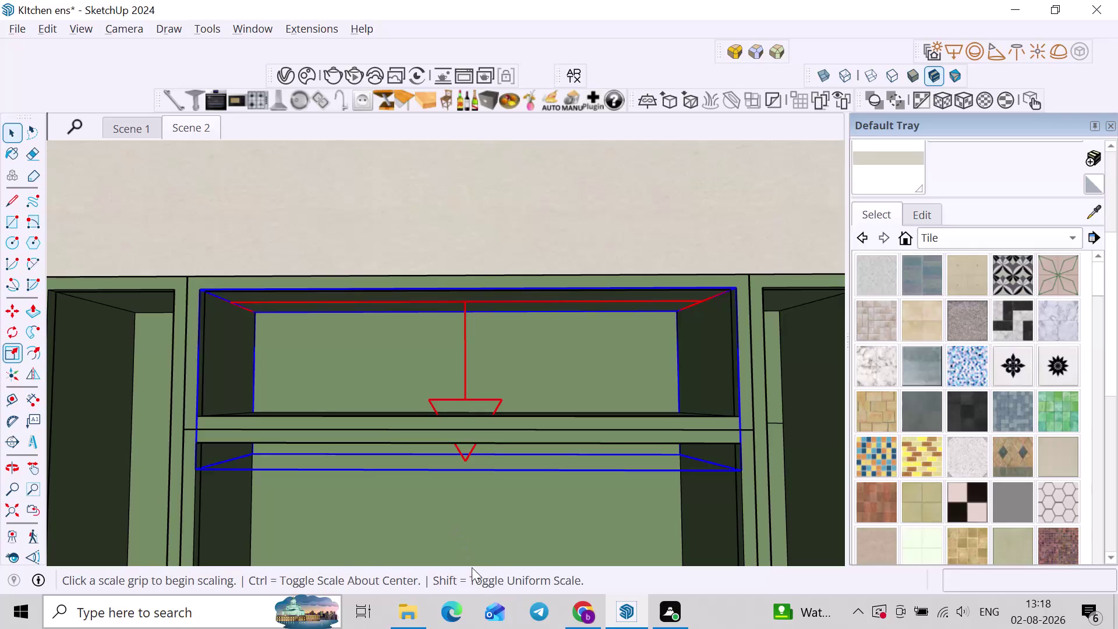
Try a first resize of the shelf light, then select the rectangle light in the shelf.
scroll(up, 3)
middle_drag(435, 475, 387, 490)
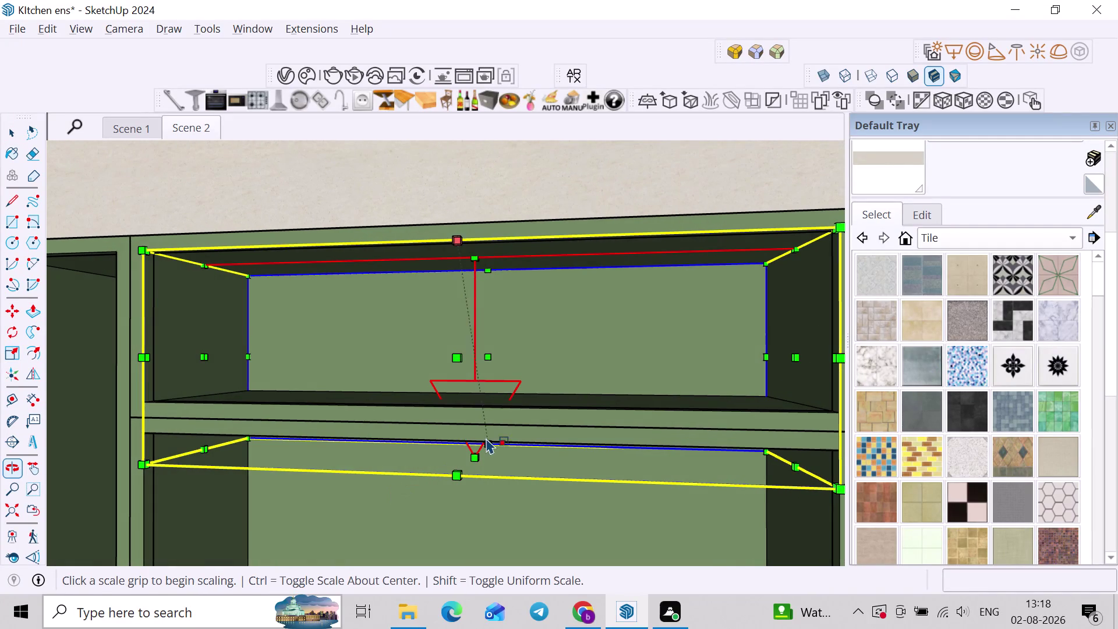
click(474, 455)
click(478, 400)
scroll(down, 3)
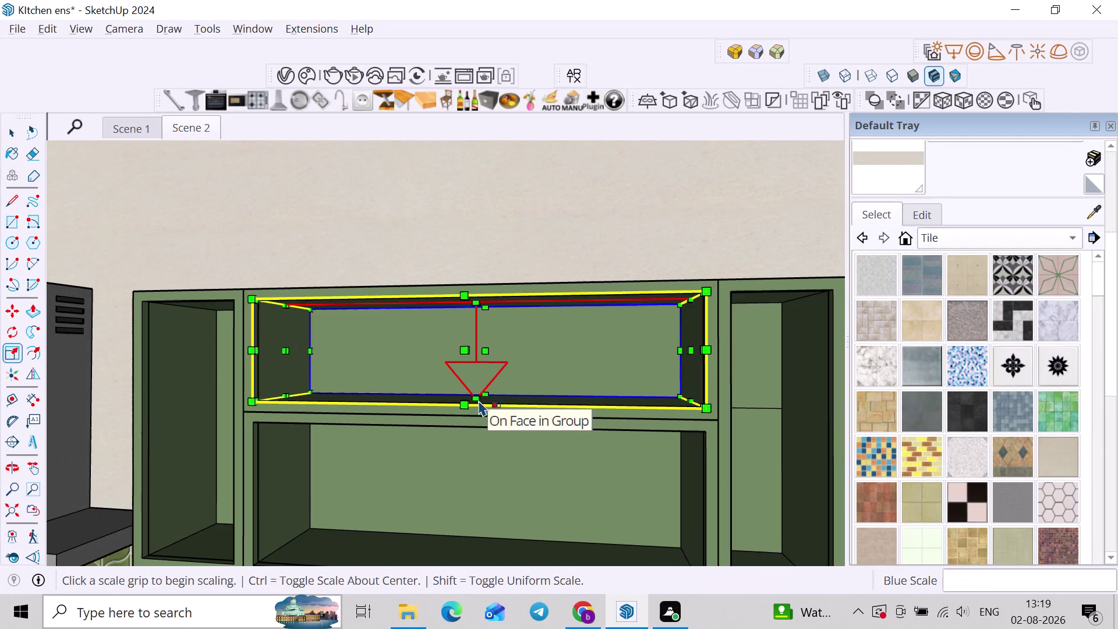
key(space)
click(491, 426)
scroll(up, 3)
click(329, 312)
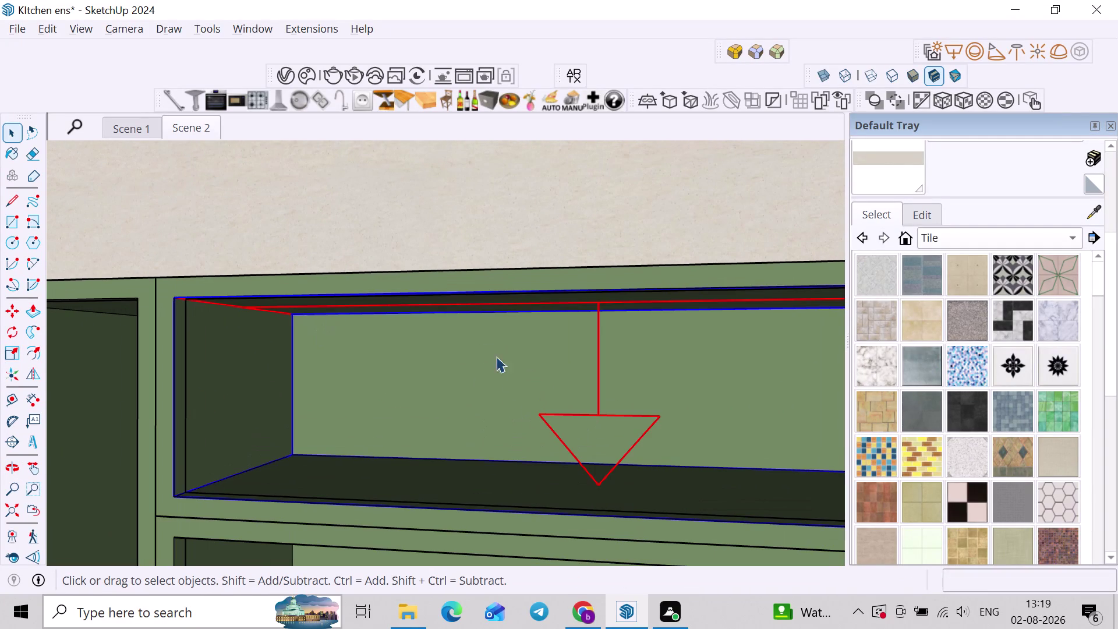
Start scaling the shelf light sideways from its side grip.
key(s)
middle_drag(504, 455, 477, 460)
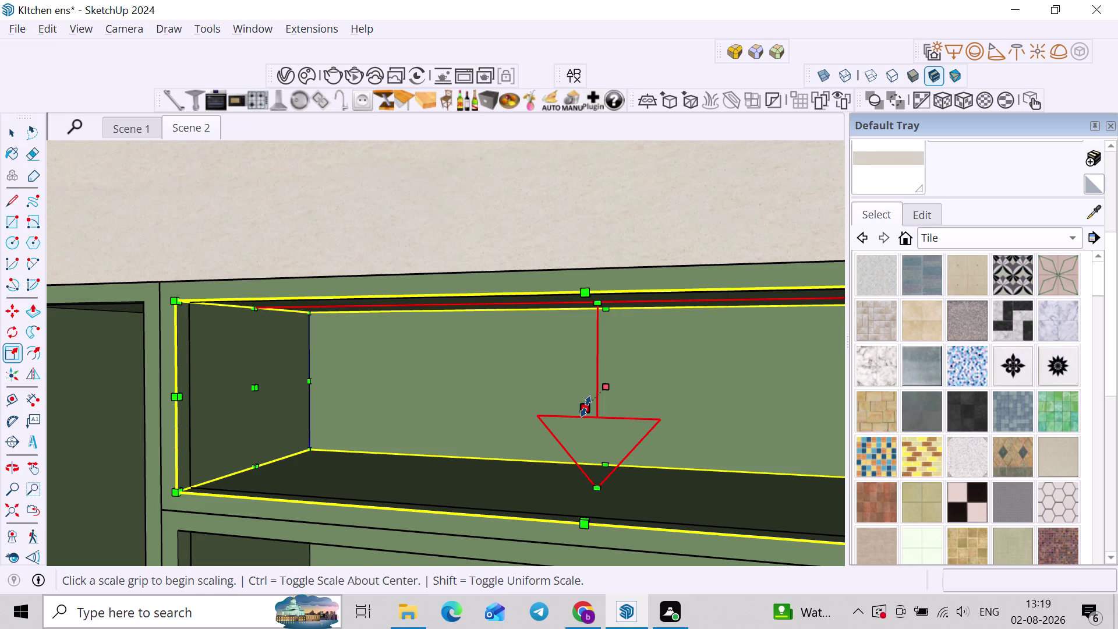
click(586, 408)
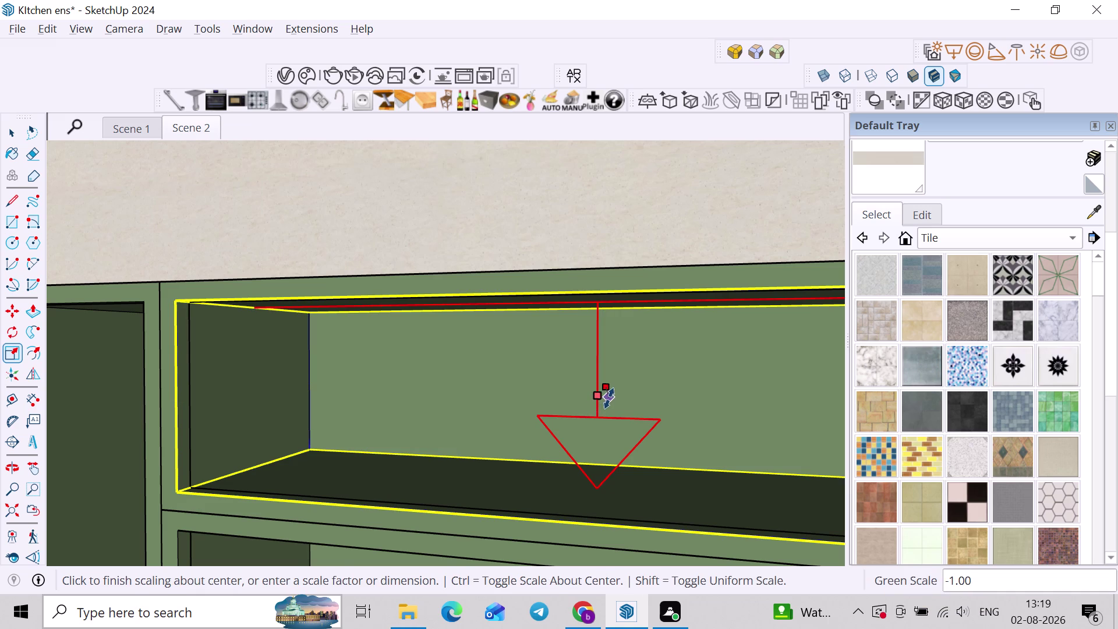
scroll(down, 3)
middle_drag(645, 392, 508, 419)
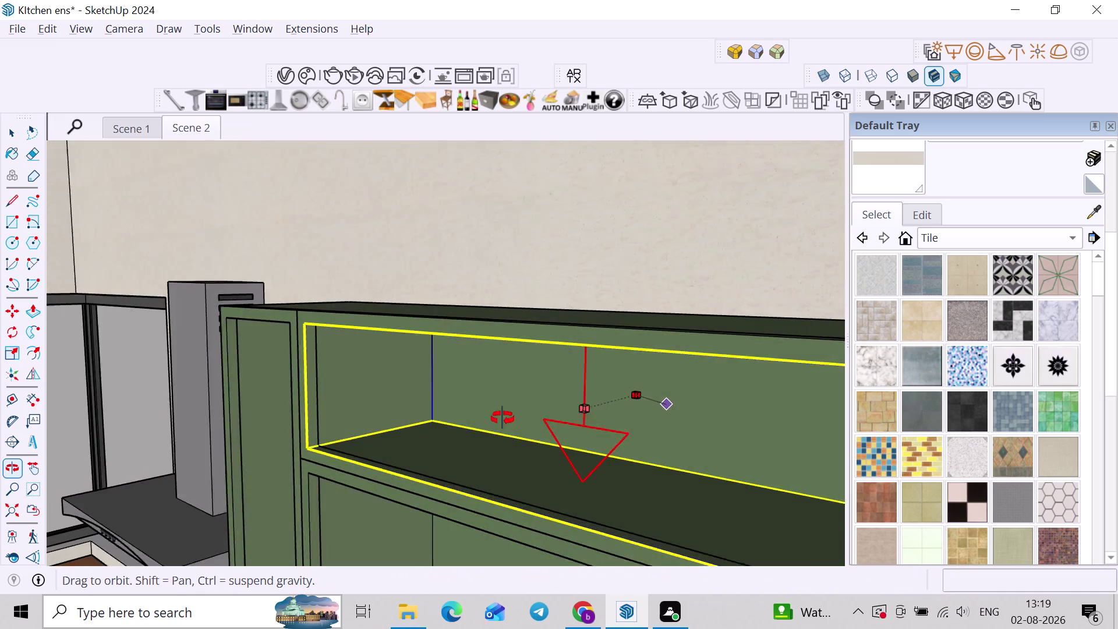
middle_drag(508, 418, 480, 420)
key(Escape)
scroll(up, 3)
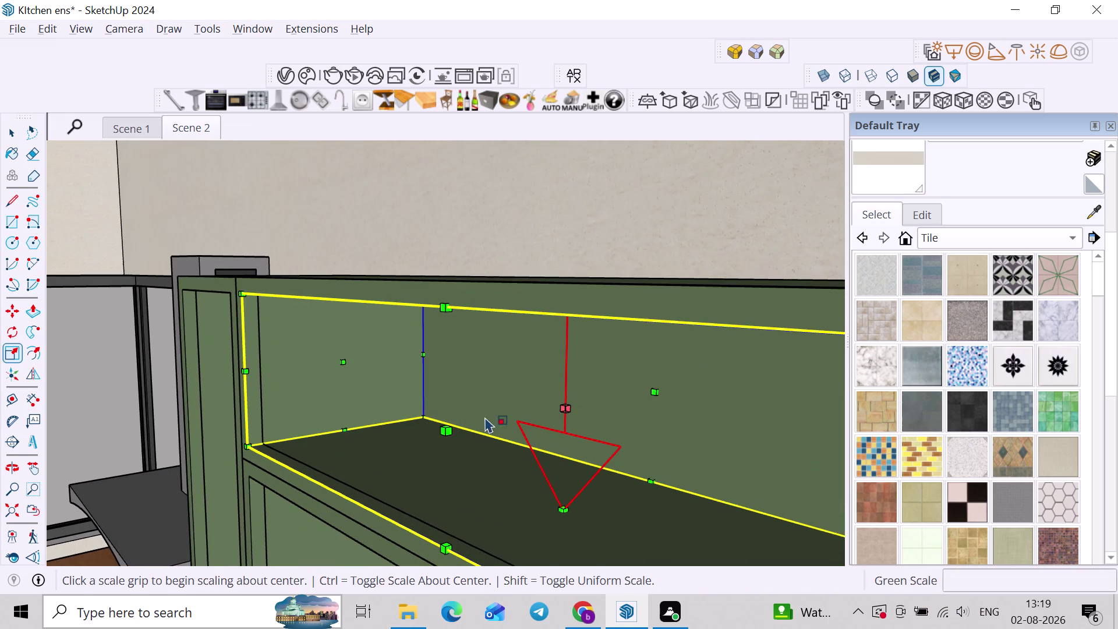
scroll(down, 3)
middle_drag(529, 435, 516, 441)
Turn on X-ray and stretch the light across the full shelf opening.
key(k)
scroll(up, 3)
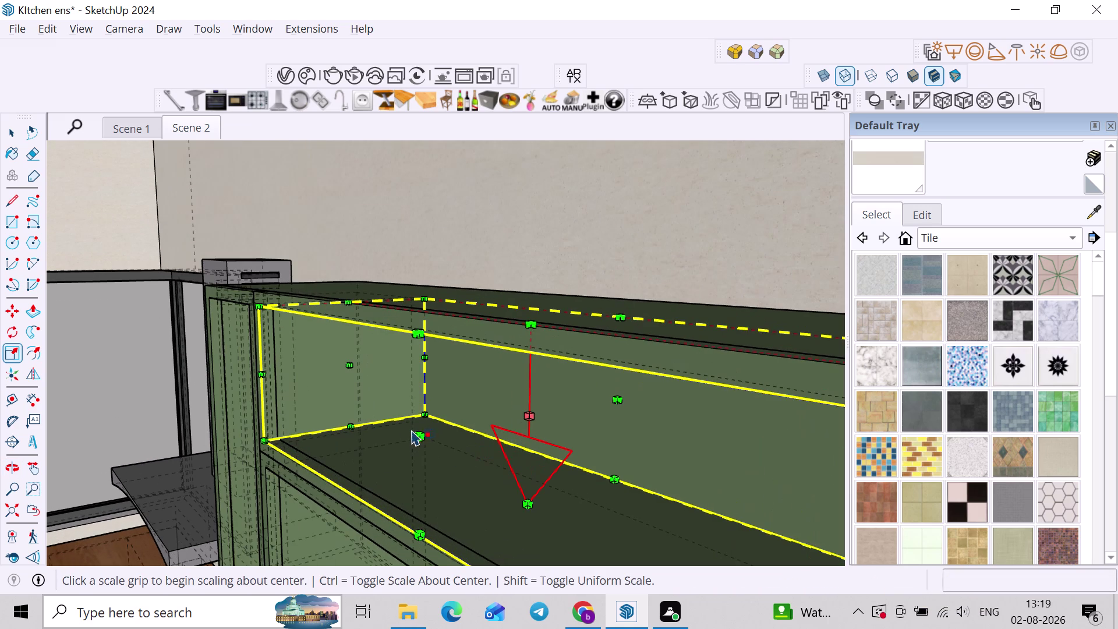
click(423, 433)
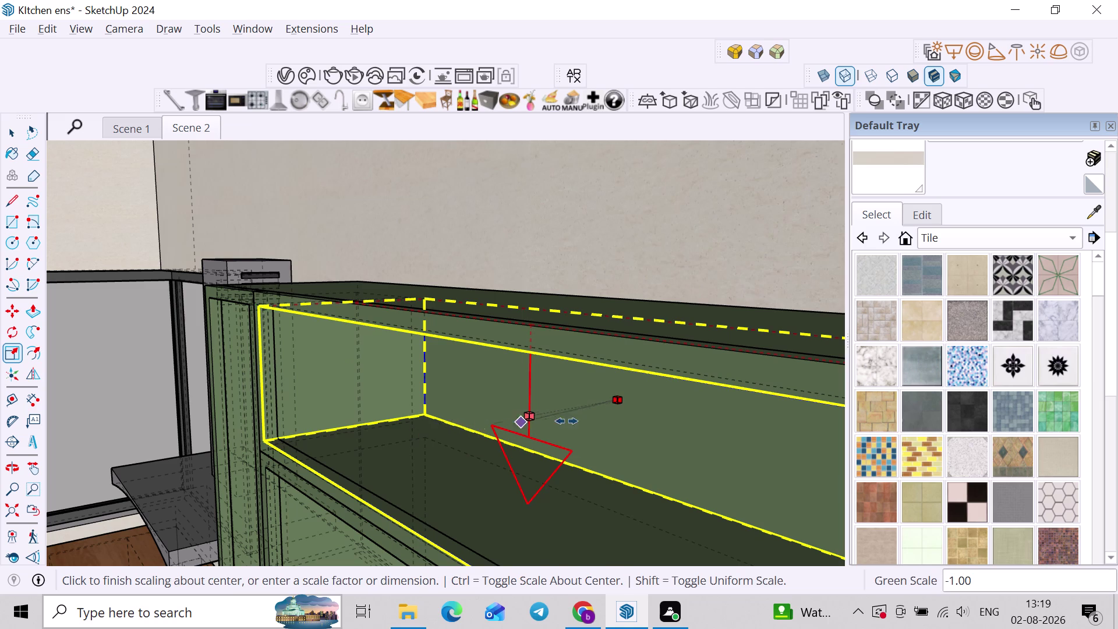
scroll(down, 3)
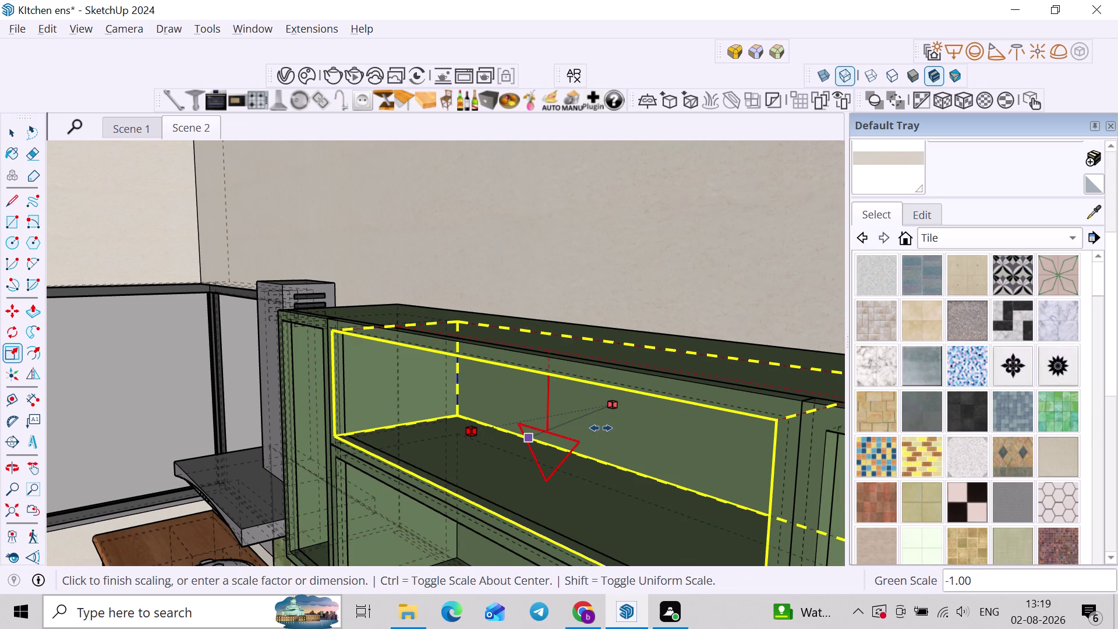
middle_drag(592, 432, 519, 443)
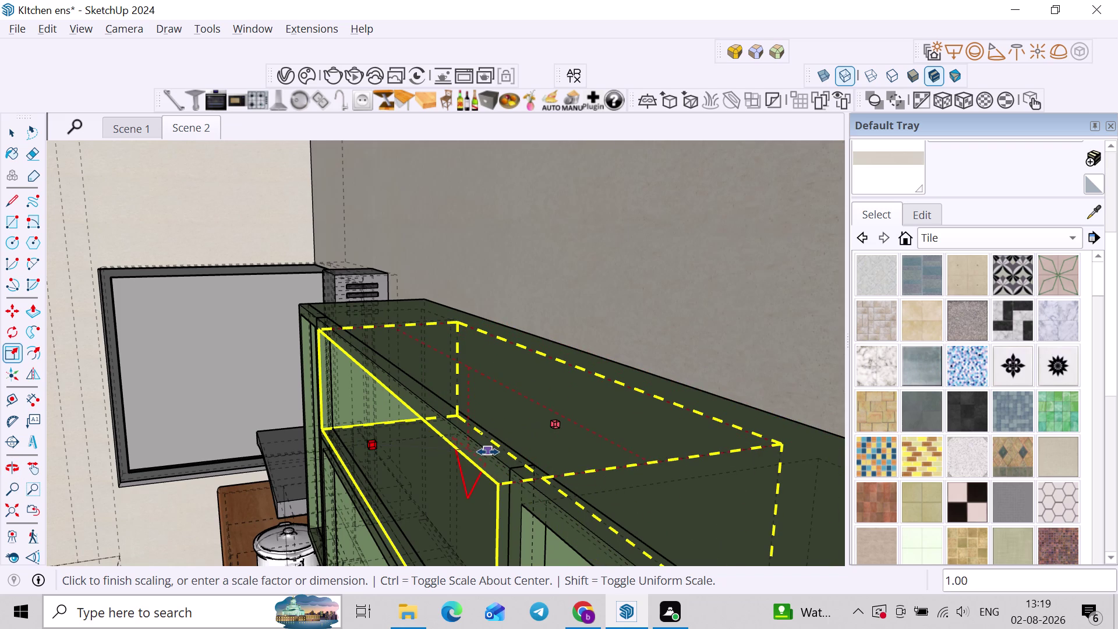
middle_drag(477, 452, 483, 460)
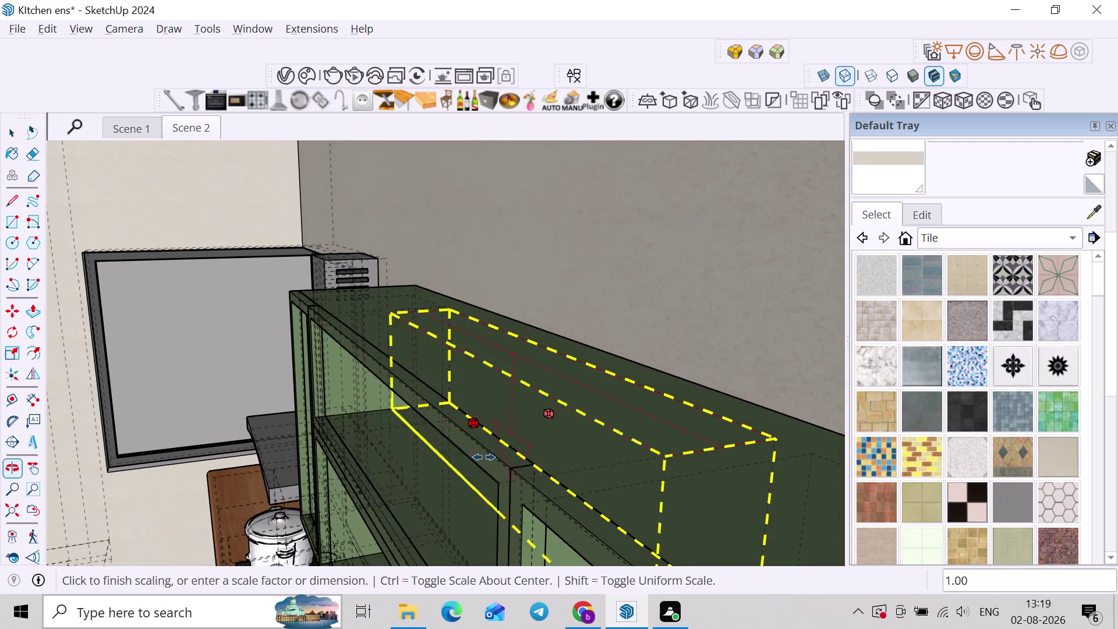
middle_drag(418, 371, 410, 397)
scroll(up, 3)
click(396, 393)
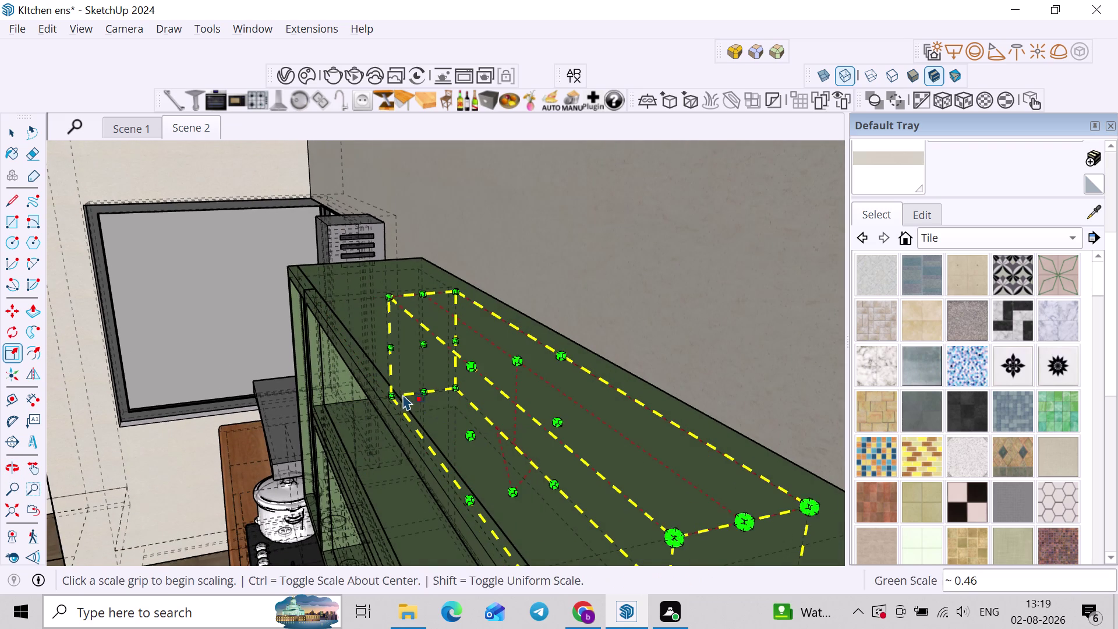
middle_drag(427, 400, 444, 403)
key(space)
middle_drag(508, 351, 556, 378)
scroll(down, 3)
middle_drag(525, 397, 625, 269)
scroll(up, 3)
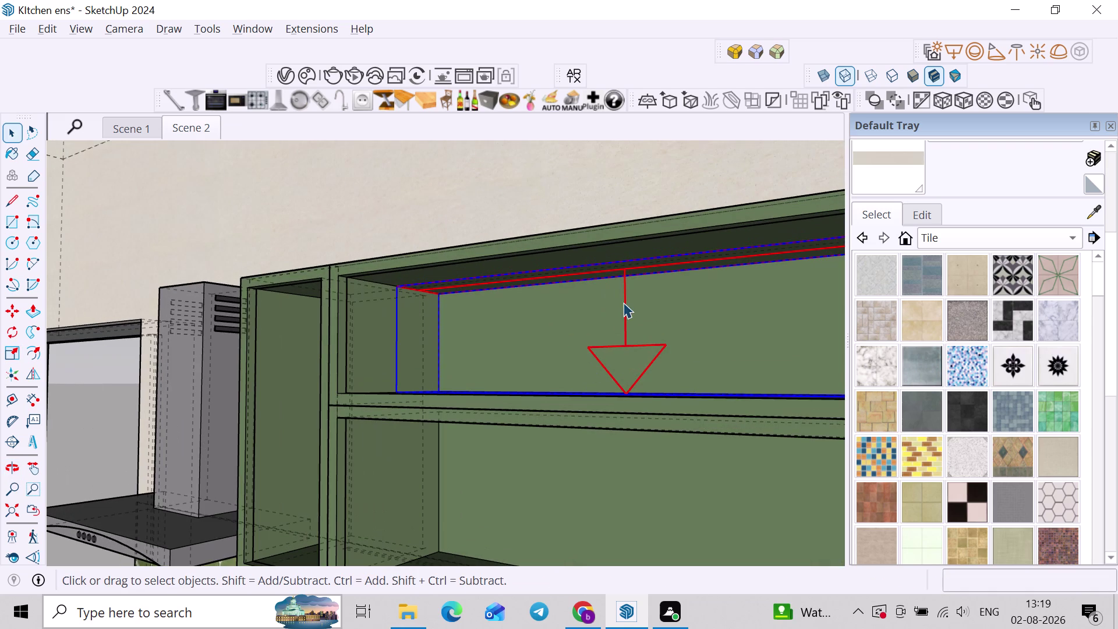
Scale the shelf light from its end grip to lengthen it along the upper cabinet.
scroll(down, 3)
middle_drag(597, 318, 604, 301)
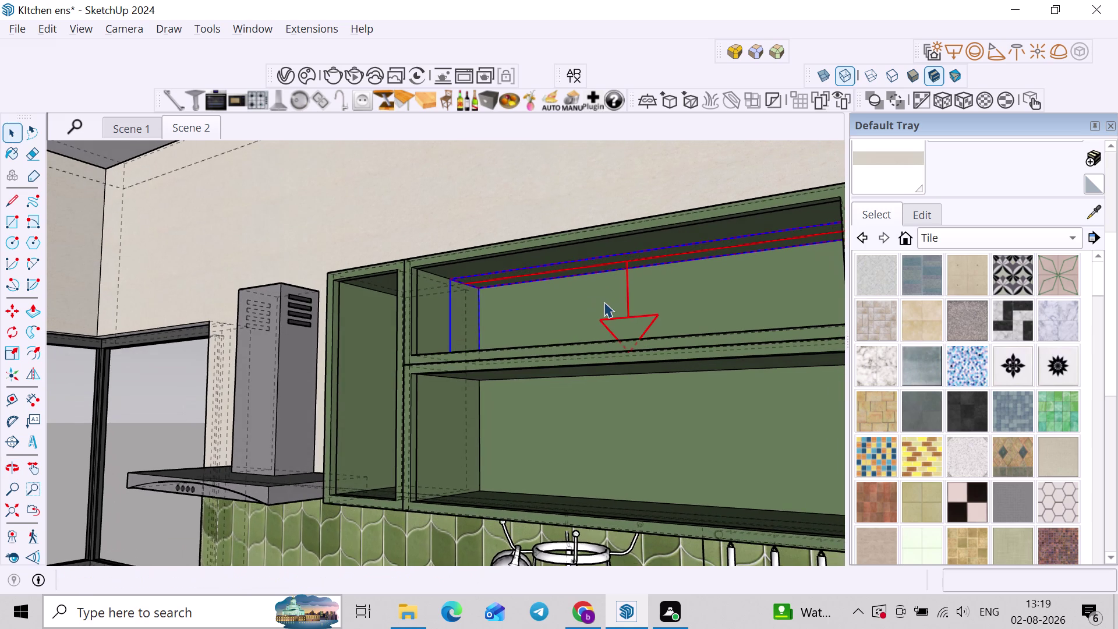
key(s)
scroll(up, 3)
click(613, 298)
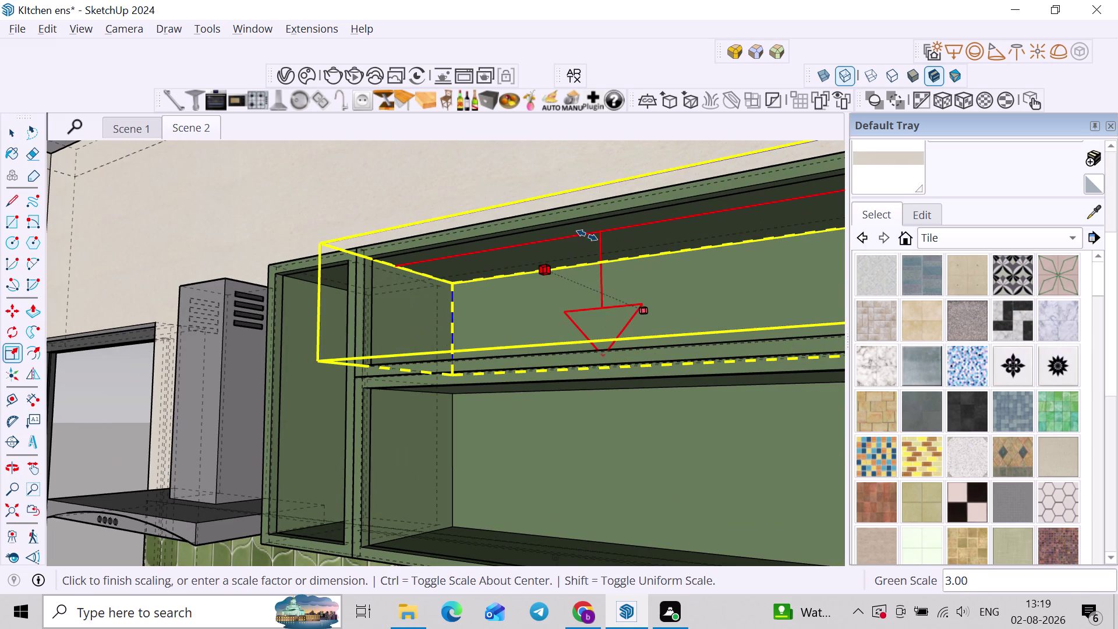
middle_drag(661, 226, 561, 221)
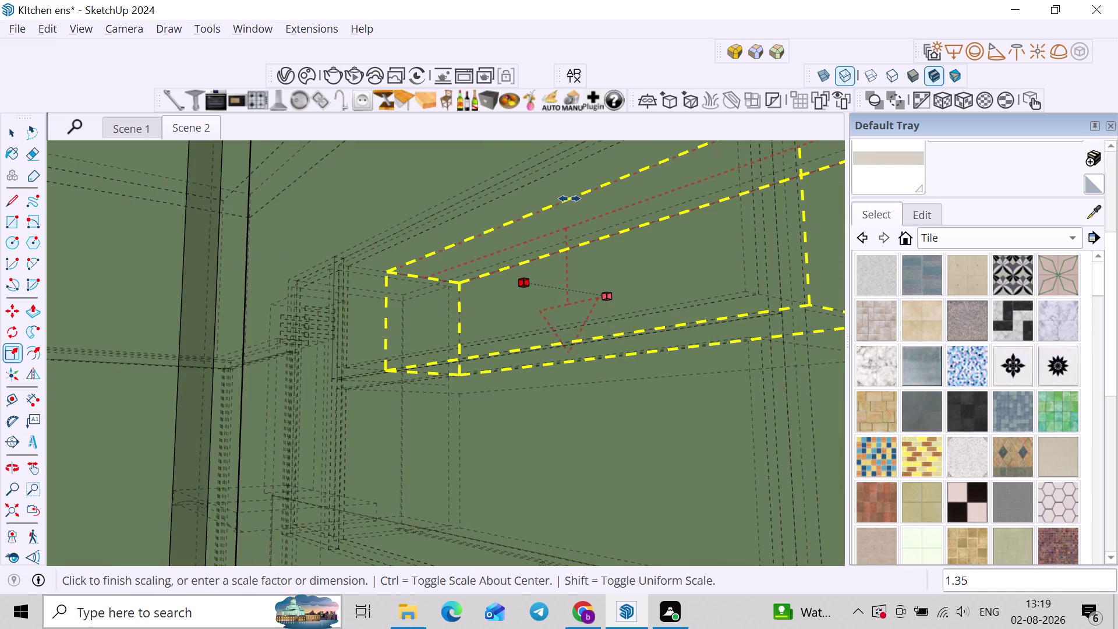
click(34, 514)
scroll(up, 3)
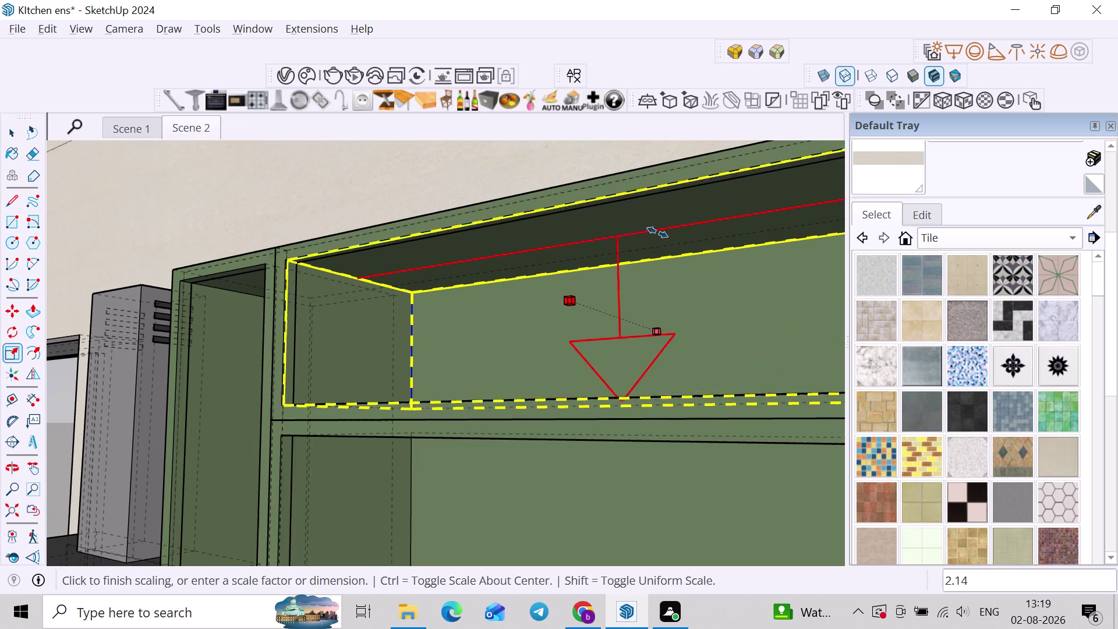
click(664, 195)
Return to the Scene 2 kitchen view.
key(space)
click(645, 292)
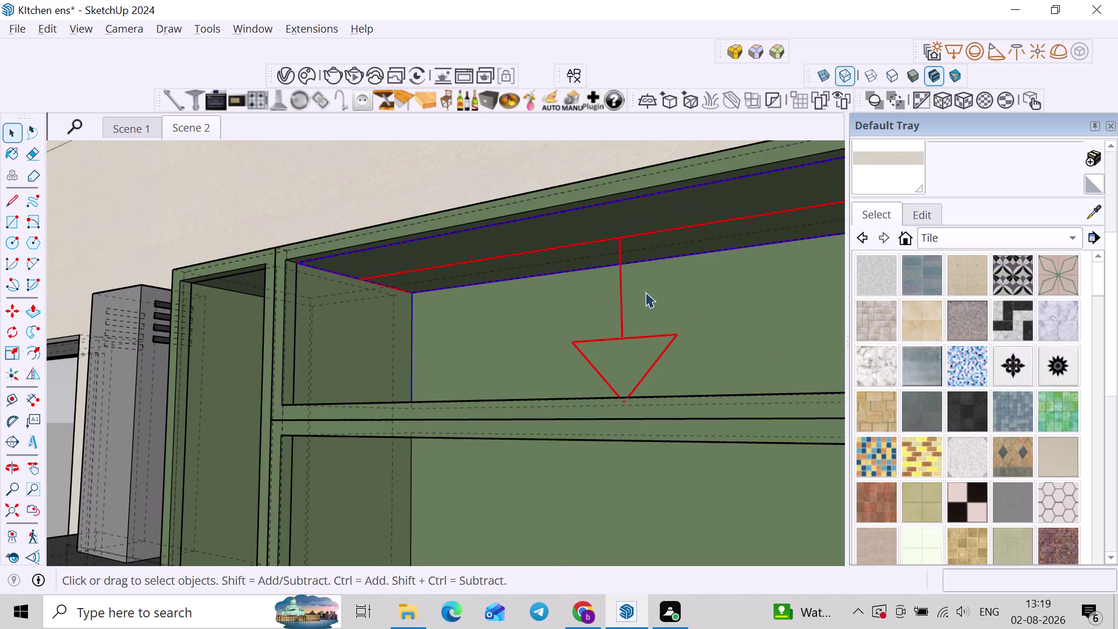
scroll(down, 3)
click(198, 125)
Render the kitchen with V-Ray and move the Frame Buffer window lower, off the model.
key(k)
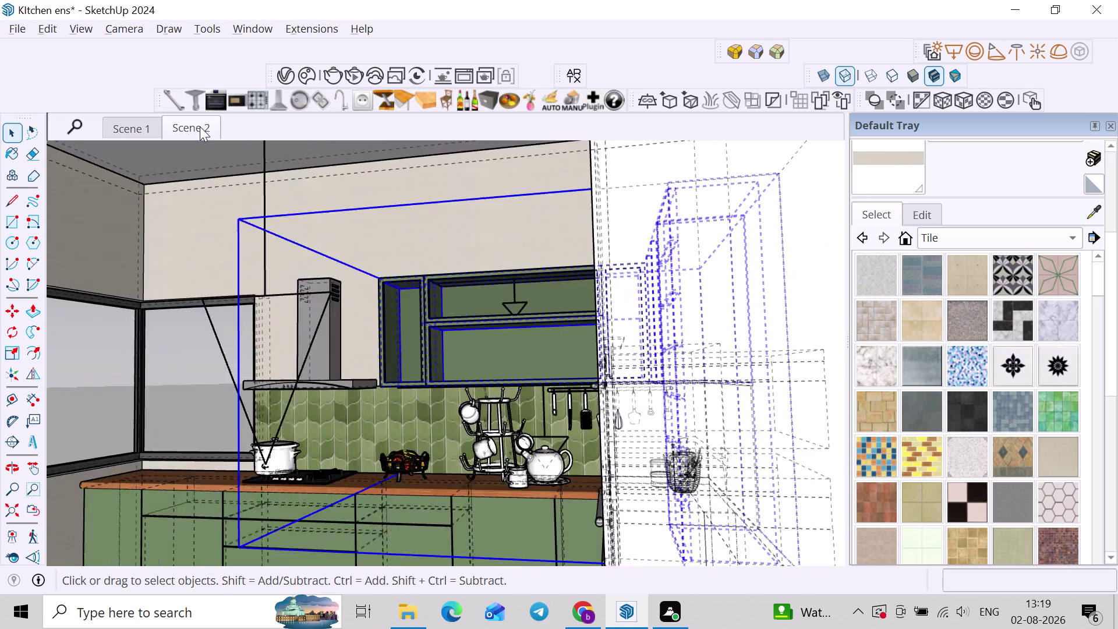
click(355, 77)
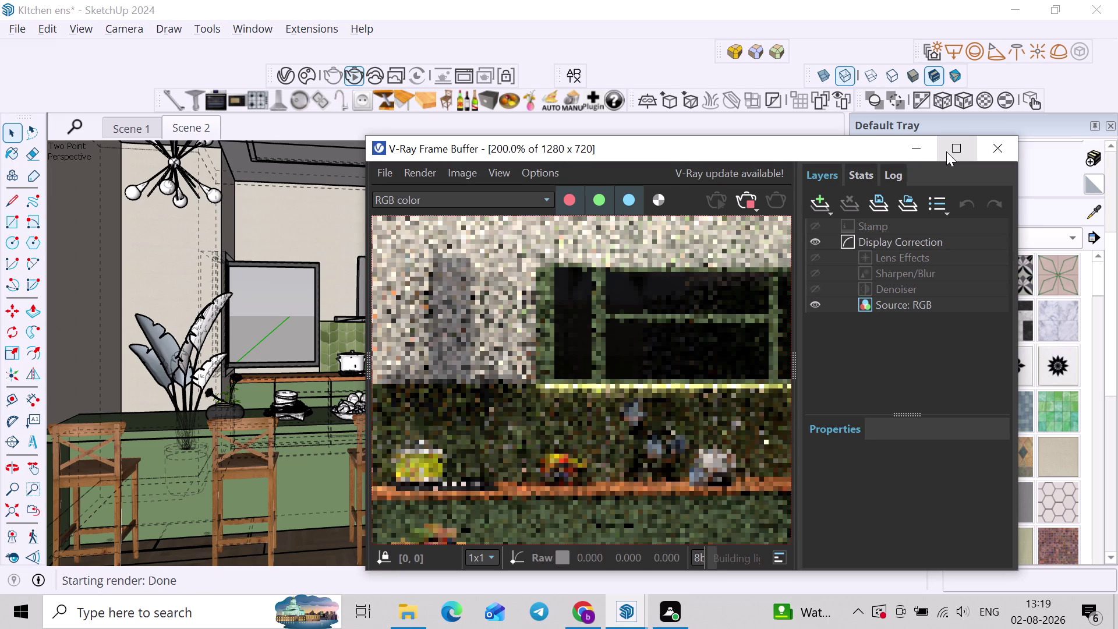
click(750, 200)
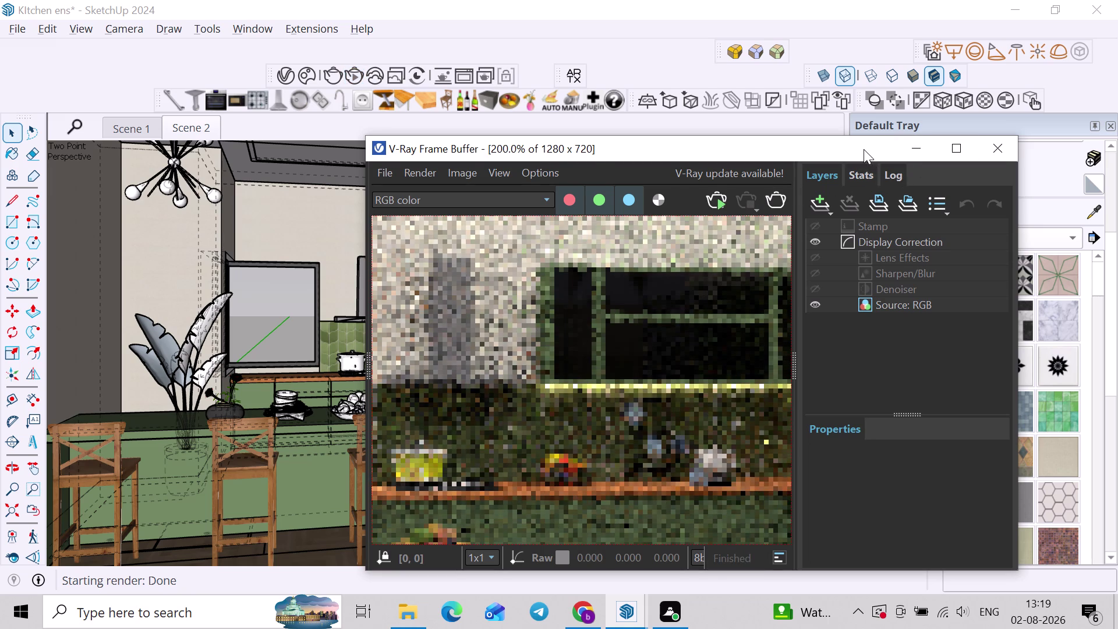
drag(863, 149, 759, 464)
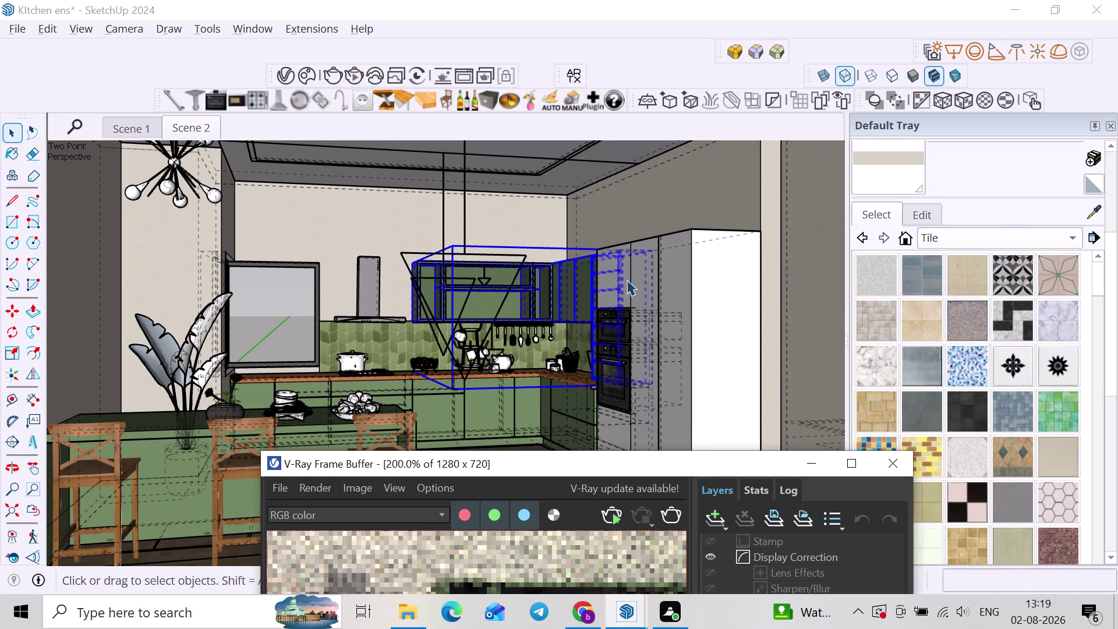
Toggle X-ray and zoom in close underneath the upper cabinet shelf.
key(k)
scroll(up, 3)
click(621, 231)
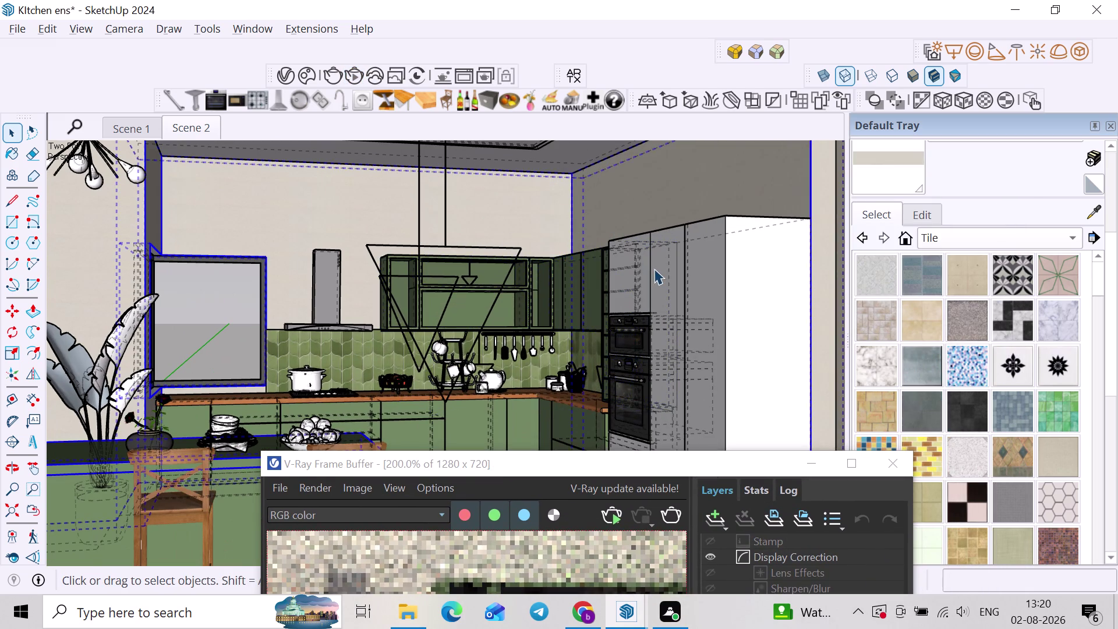
key(k)
scroll(up, 3)
middle_drag(459, 257, 449, 256)
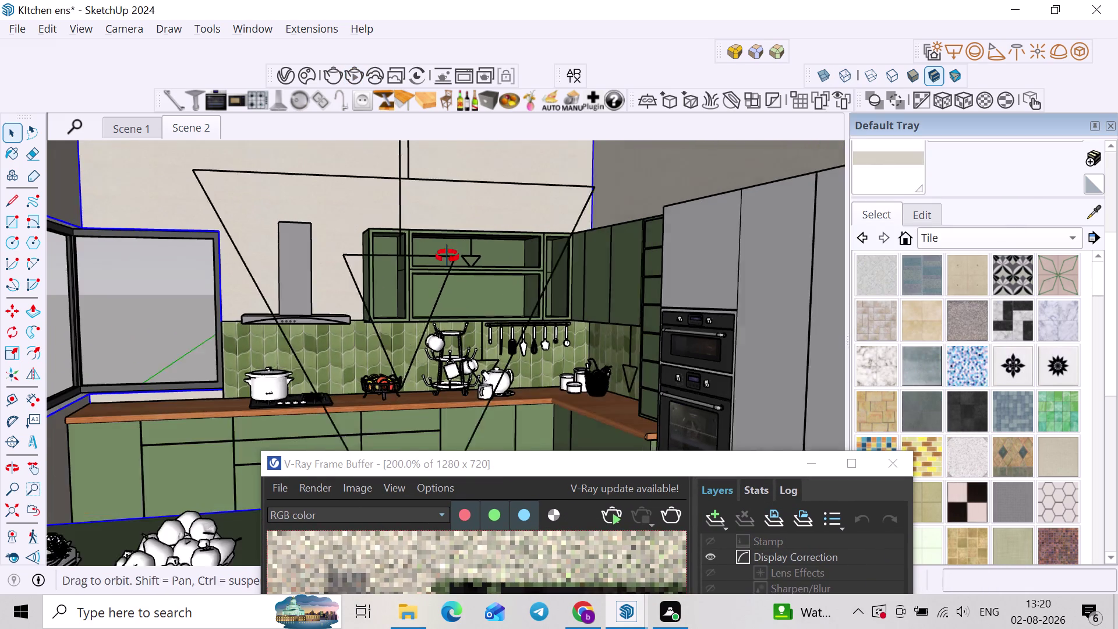
middle_drag(449, 256, 446, 257)
scroll(down, 3)
scroll(up, 3)
middle_drag(539, 254, 457, 257)
scroll(up, 3)
middle_drag(509, 245, 513, 189)
scroll(up, 3)
scroll(up, 3)
middle_drag(356, 229, 453, 169)
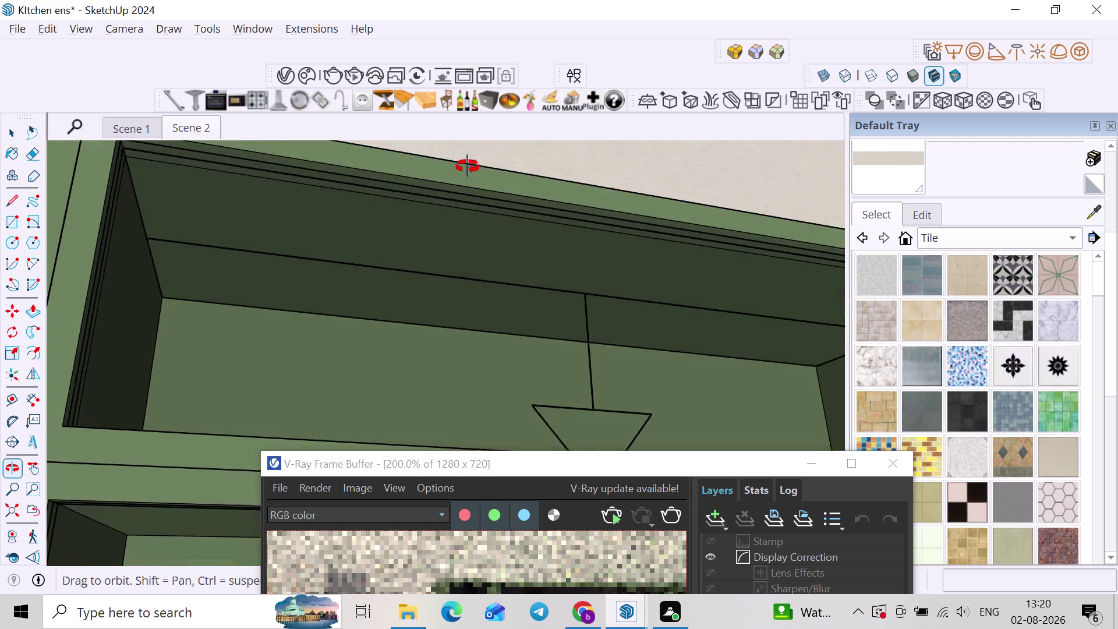
middle_drag(452, 169, 476, 221)
Select the cabinet shelf group and bring up the V-Ray Asset Editor.
click(557, 269)
click(579, 267)
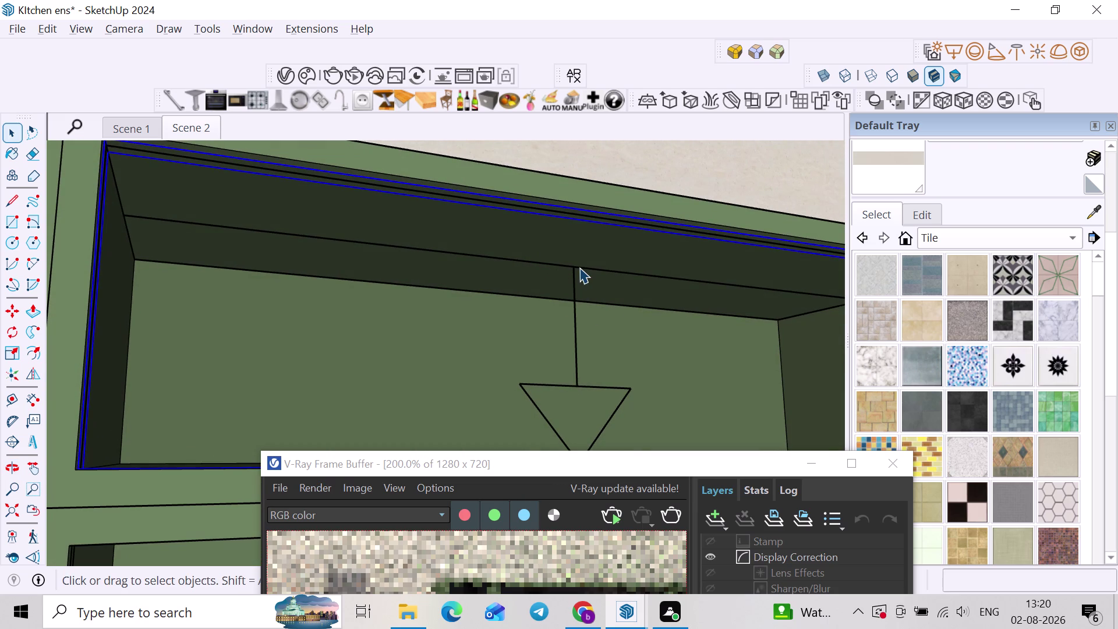
click(578, 270)
click(574, 272)
scroll(down, 3)
middle_drag(583, 307, 456, 371)
click(288, 82)
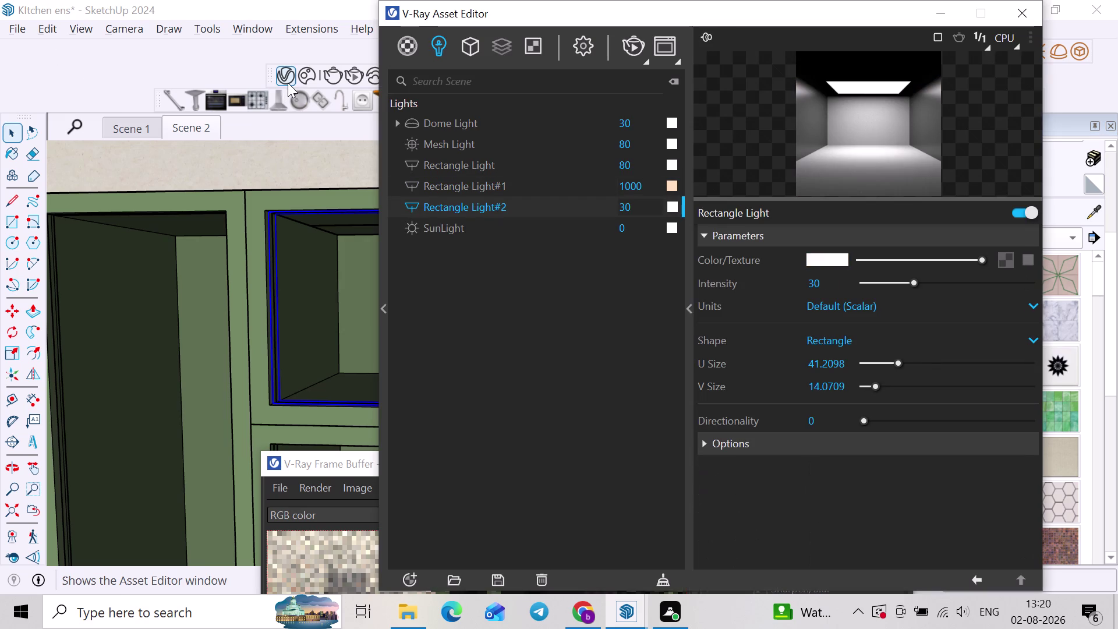
middle_drag(274, 306, 158, 347)
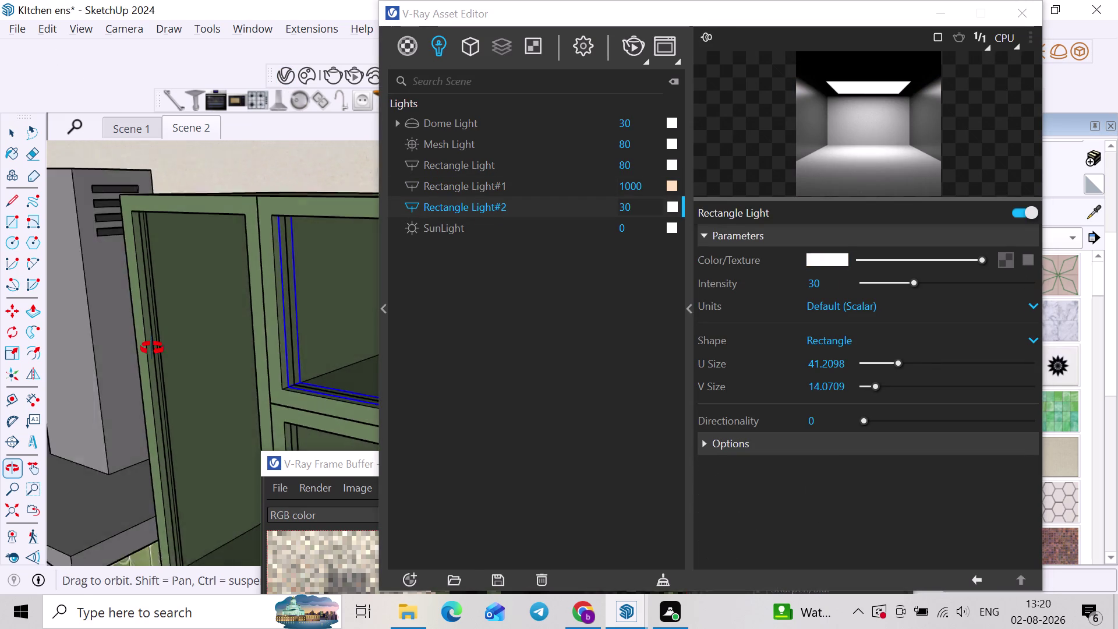
middle_drag(158, 347, 170, 357)
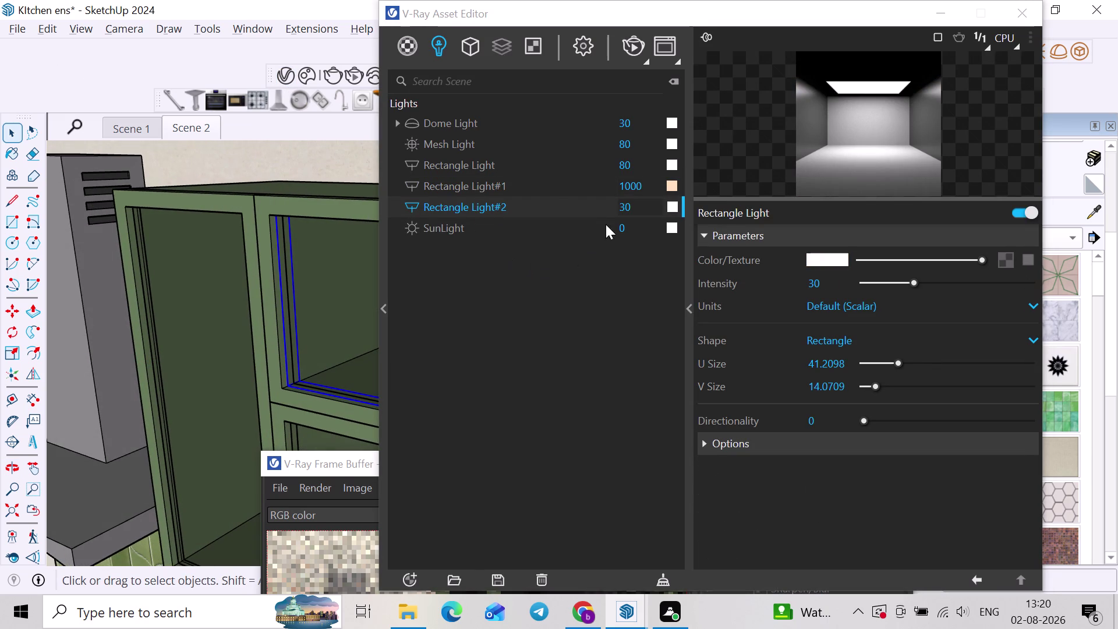
Close the Asset Editor from Materials, pick Paint Bucket, and reopen it on Glass.
click(410, 47)
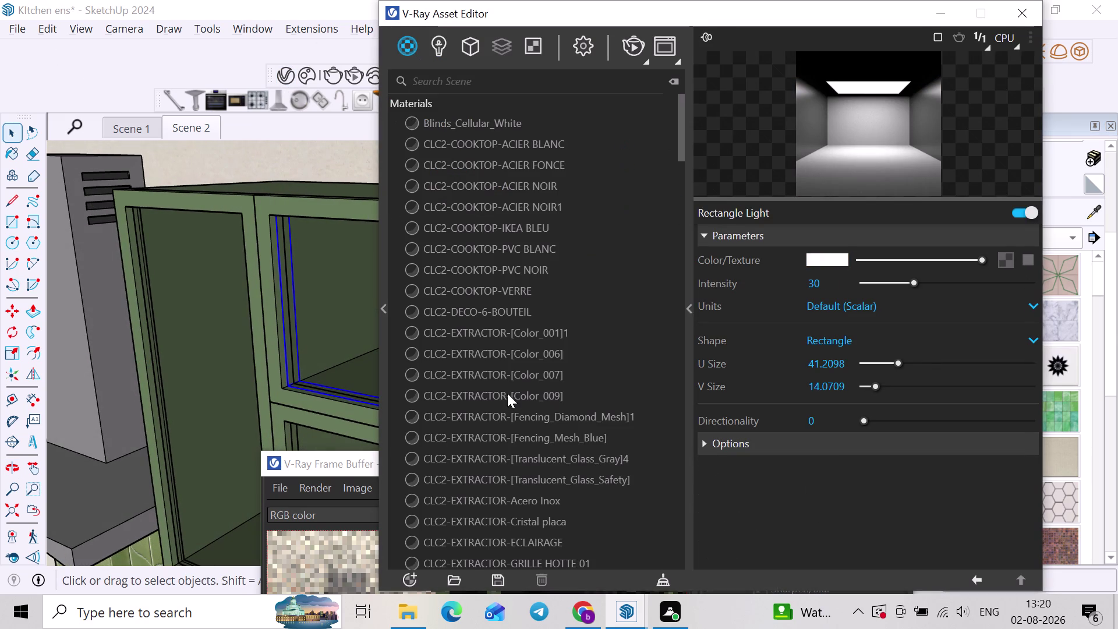
click(1032, 14)
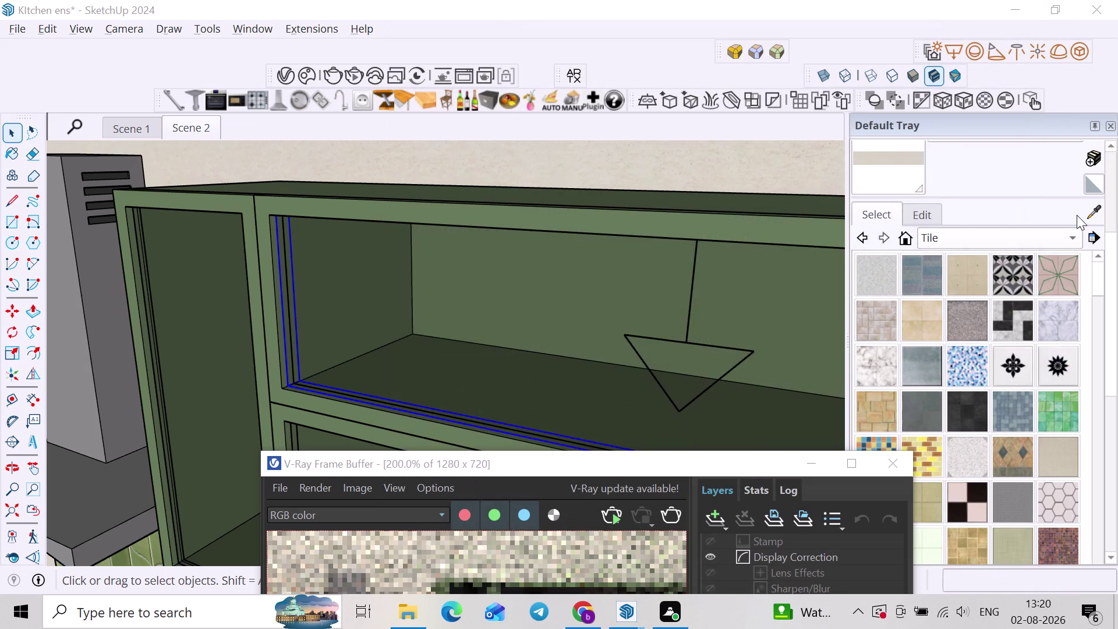
click(1077, 214)
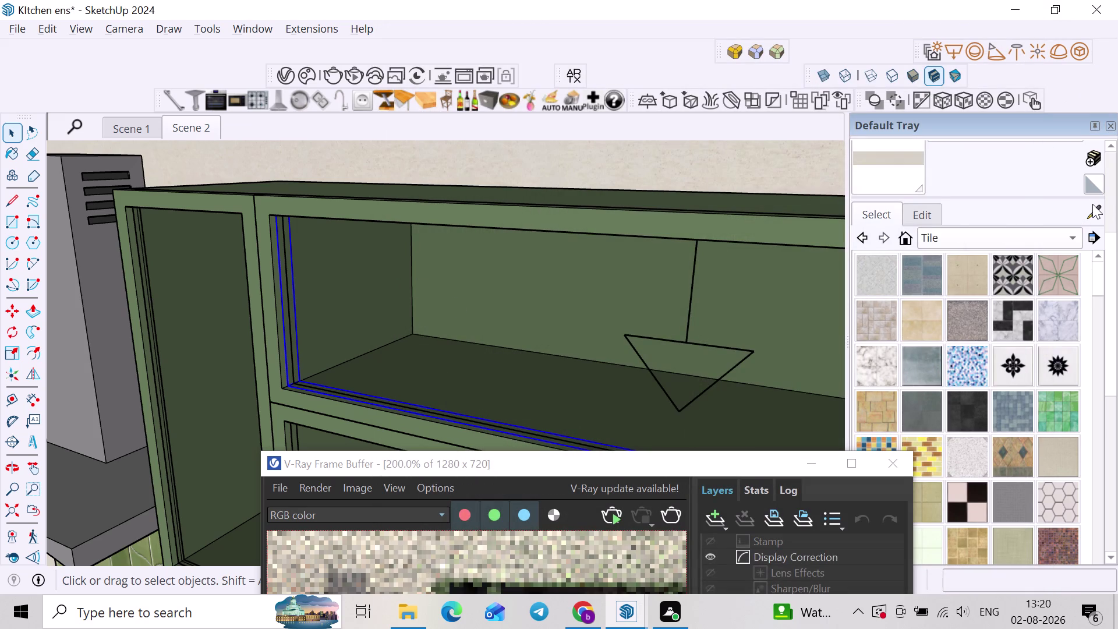
click(1093, 206)
click(404, 326)
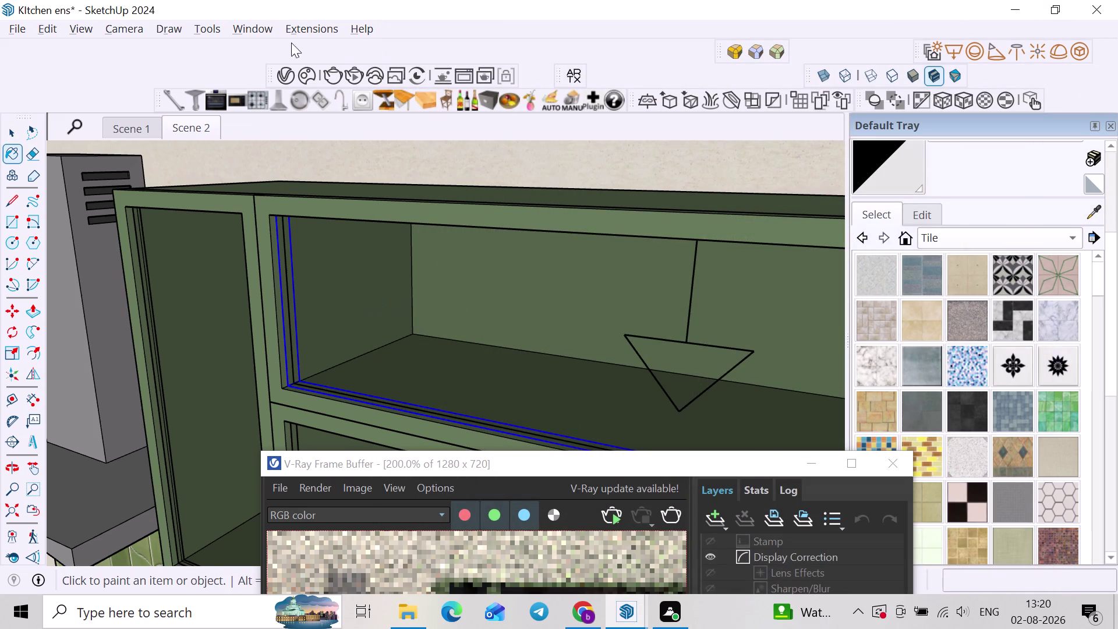
click(283, 74)
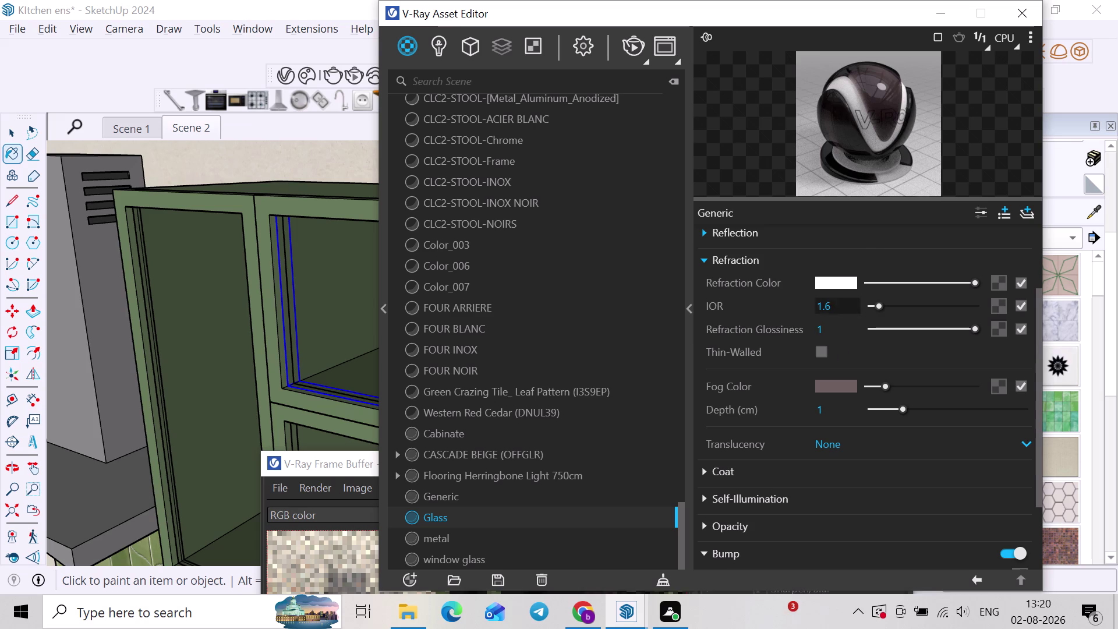
Reset the Glass material's fog colour to its default white.
right_click(833, 378)
right_click(840, 383)
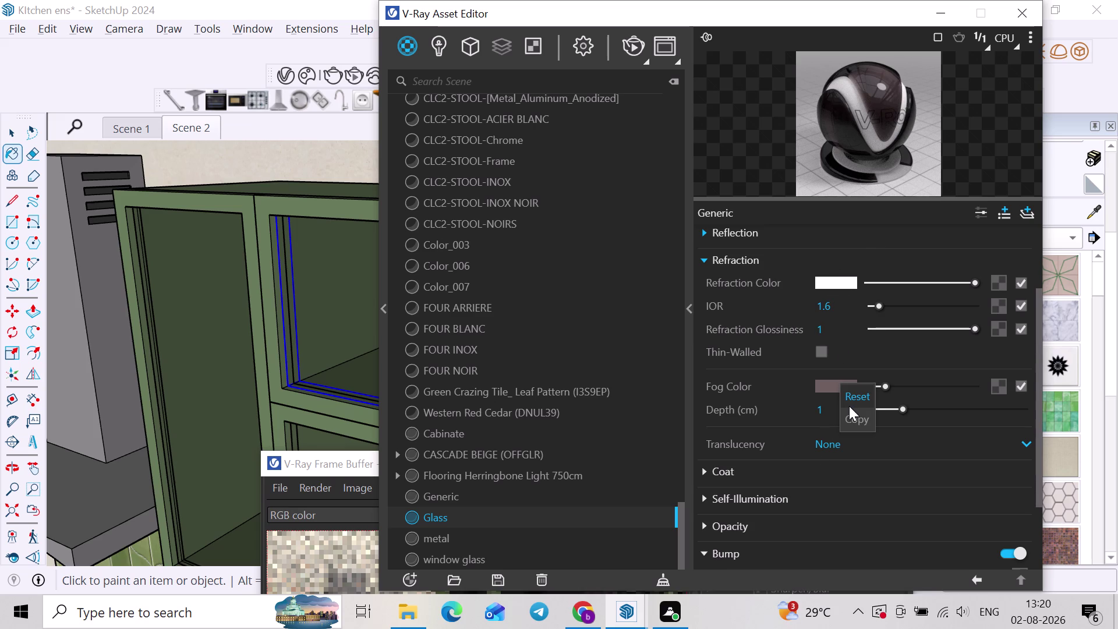
click(850, 400)
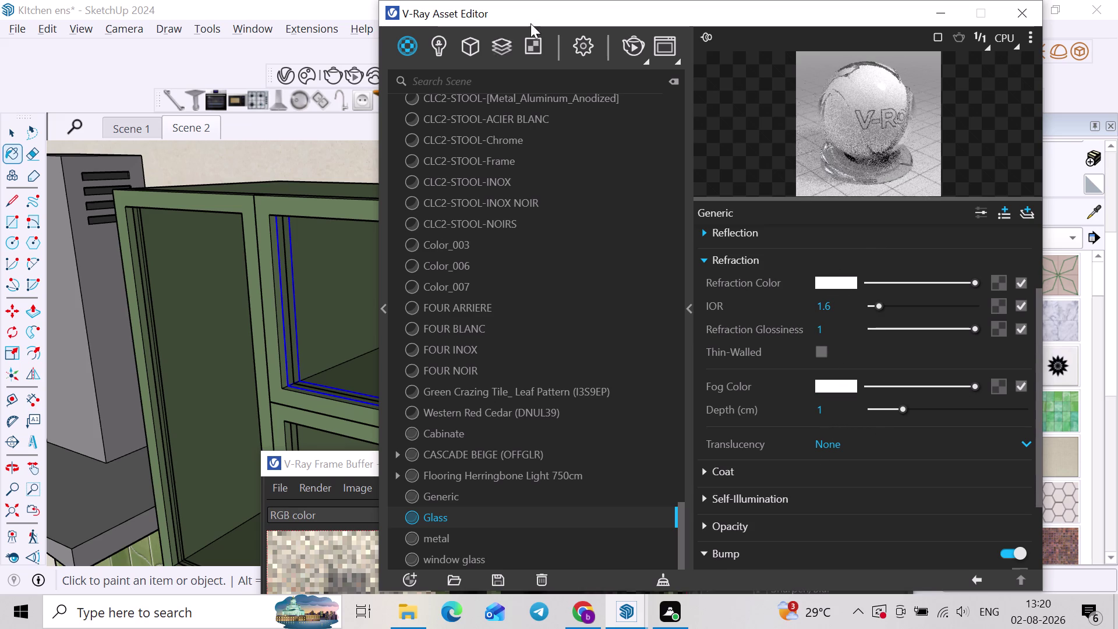
Run a V-Ray test render, review the Frame Buffer, then hide the Asset Editor.
click(633, 50)
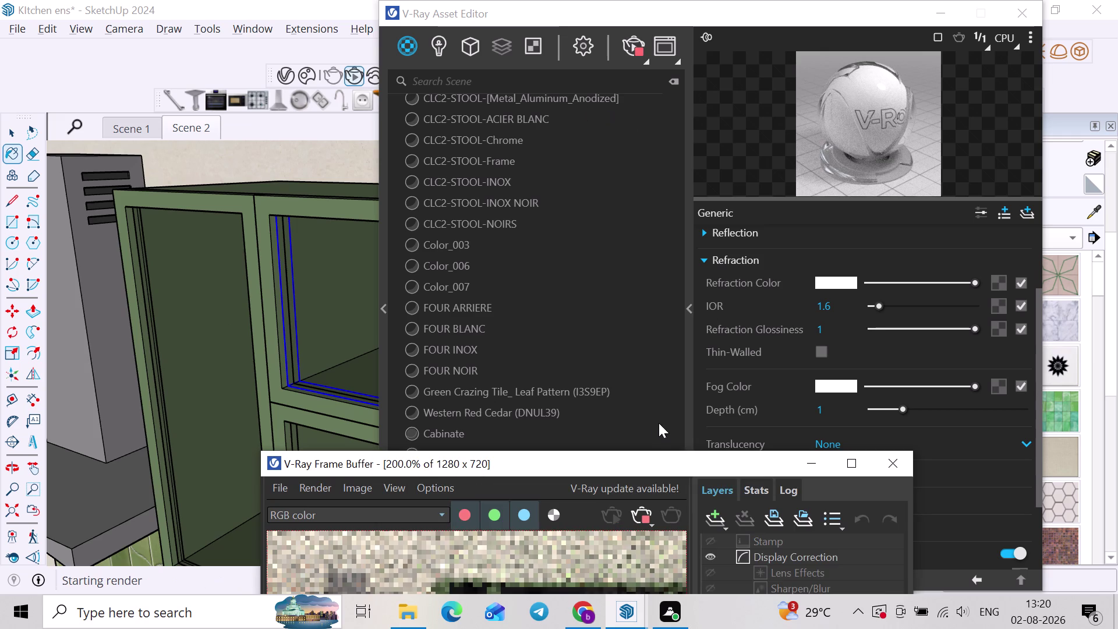
drag(653, 473, 692, 112)
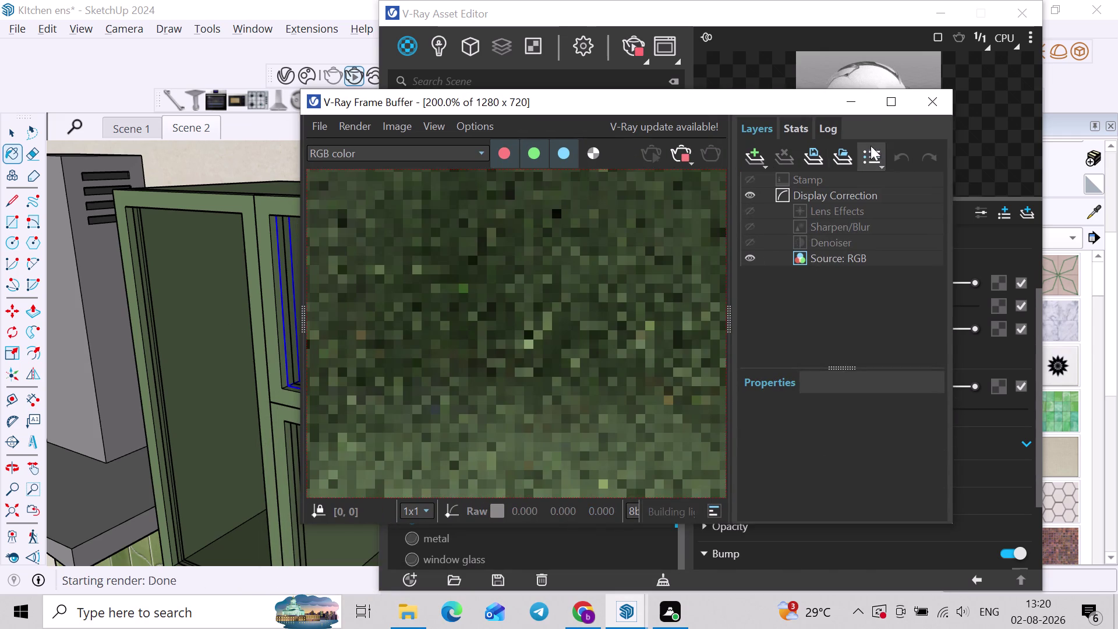
scroll(down, 3)
scroll(down, 3)
scroll(up, 3)
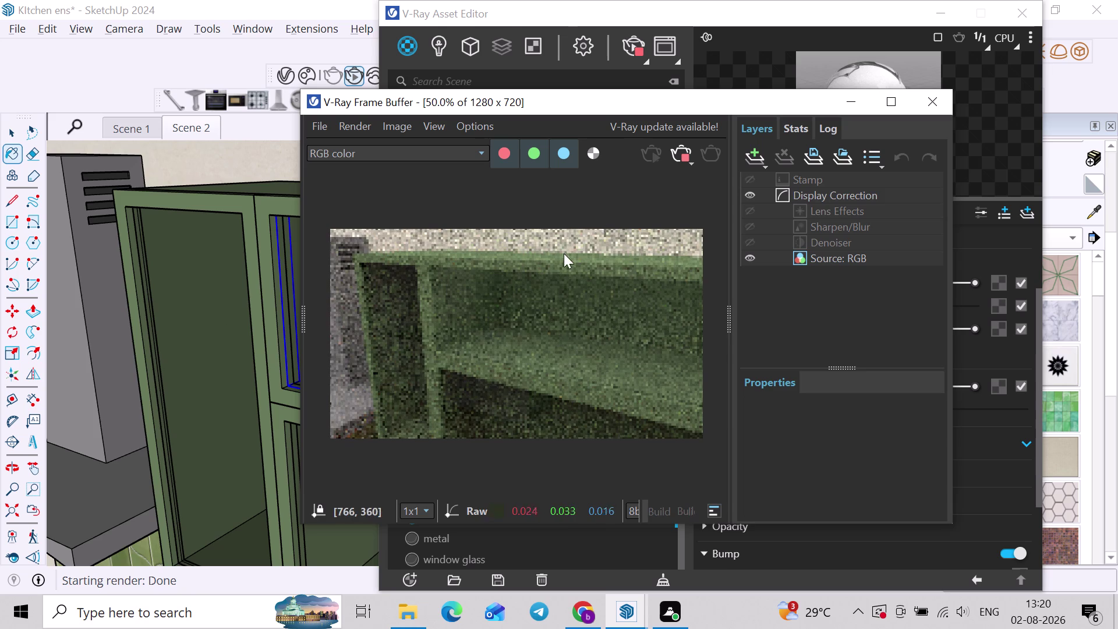
click(683, 150)
click(935, 101)
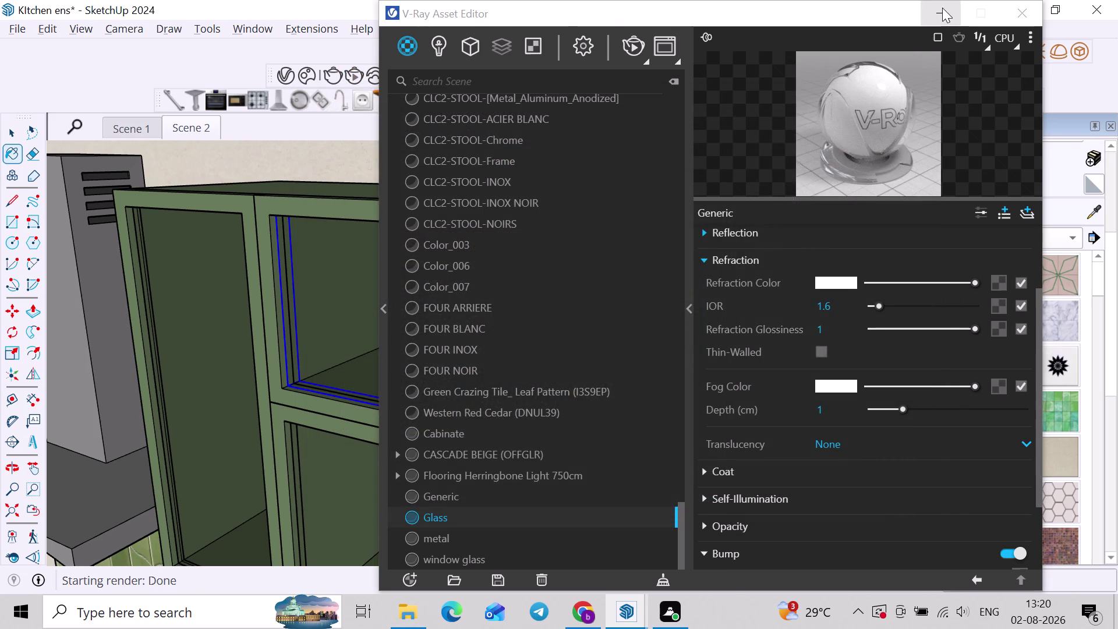
click(942, 8)
Select the shelf light and start moving it by its top corner, then cancel.
middle_drag(448, 362, 485, 324)
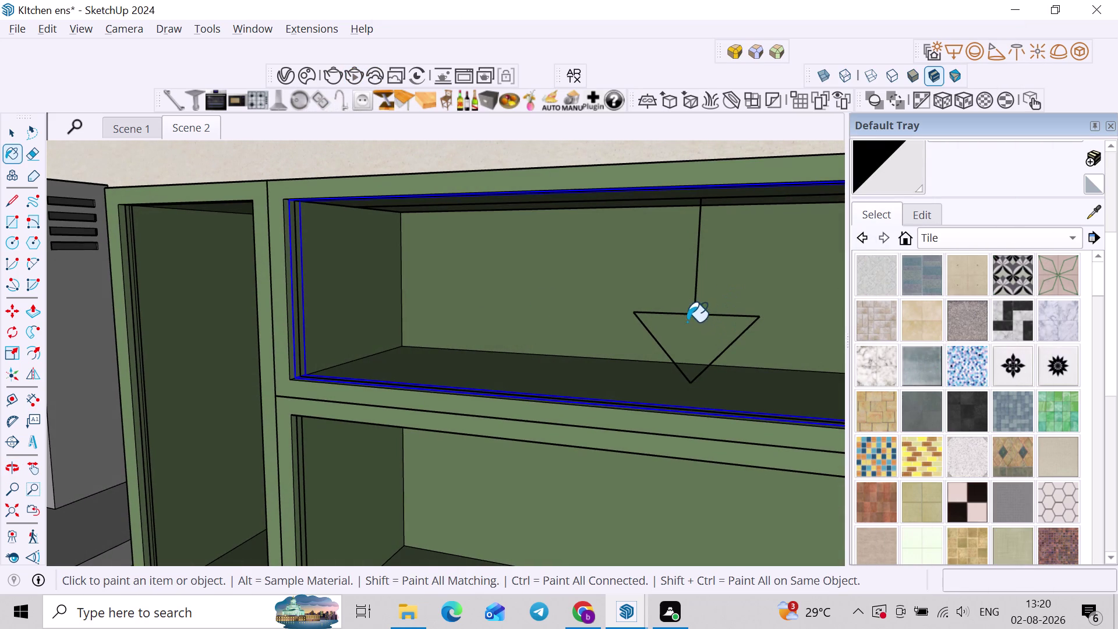
key(space)
key(h)
click(678, 312)
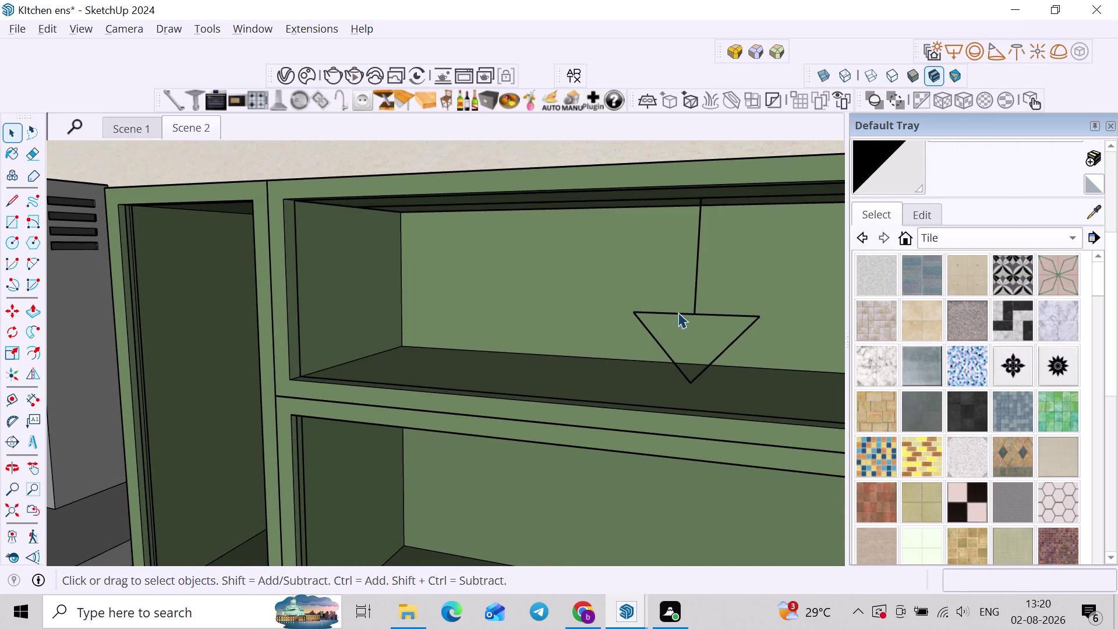
middle_drag(663, 283, 573, 237)
scroll(up, 3)
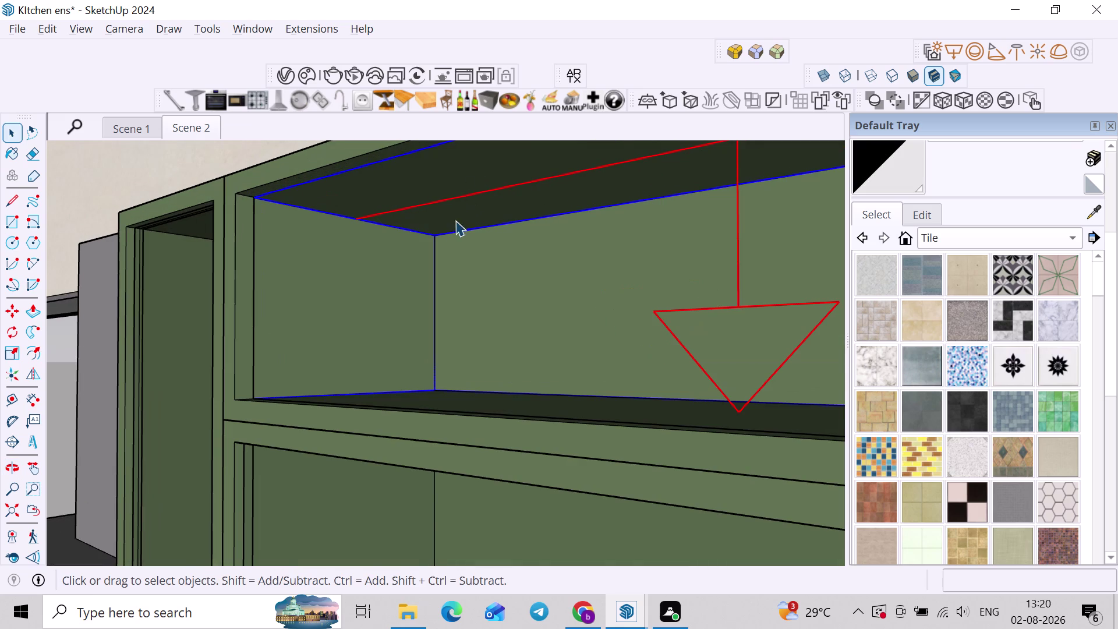
key(m)
scroll(up, 3)
click(436, 239)
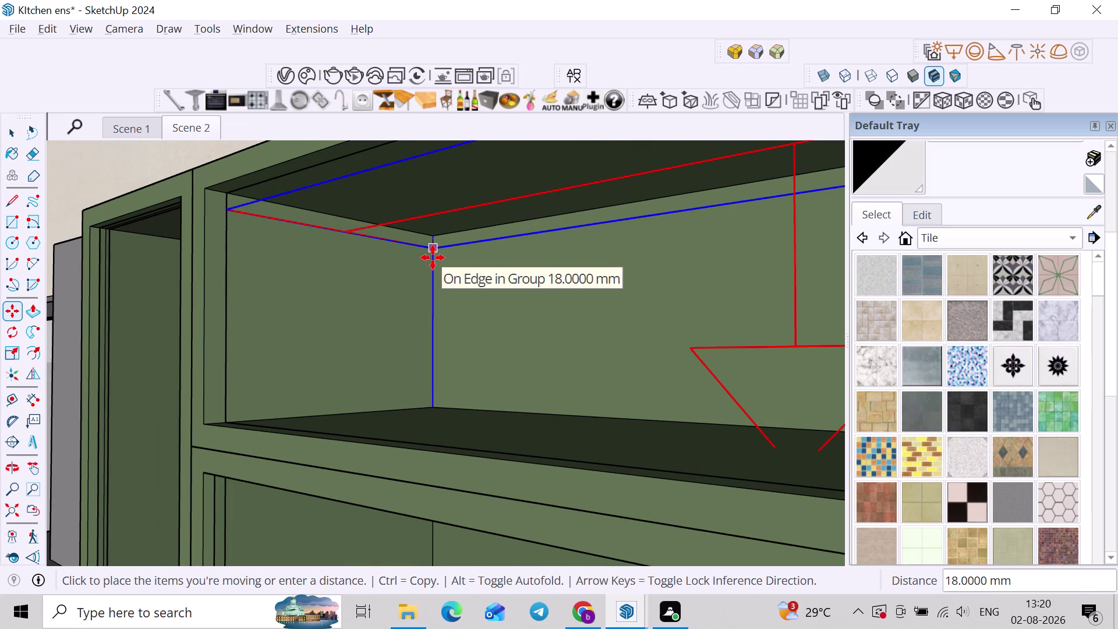
key(space)
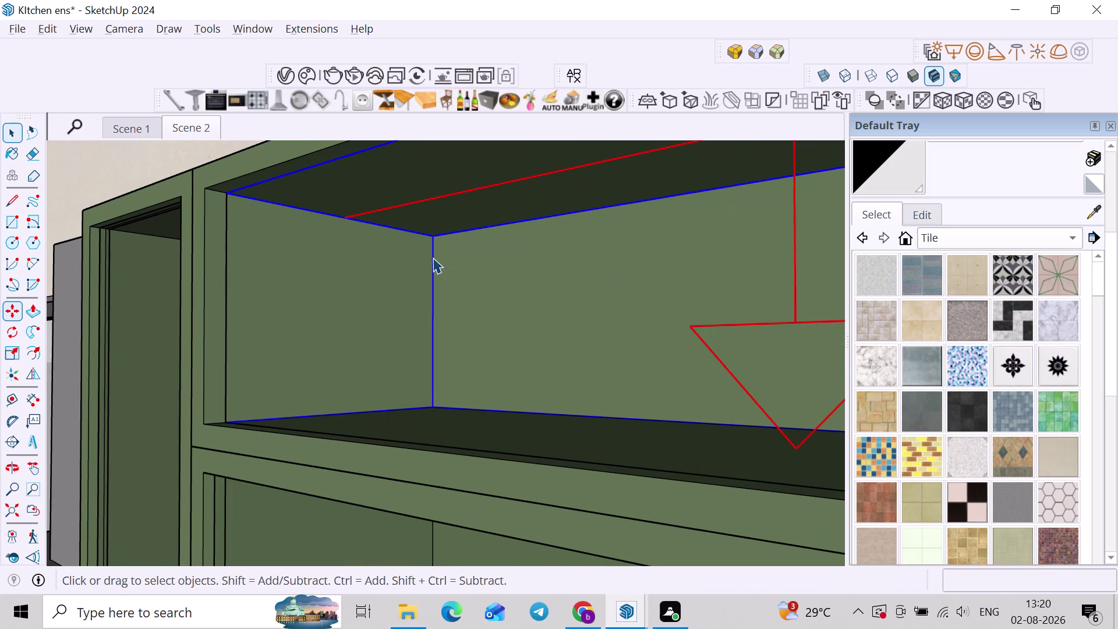
Reselect the shelf light and move it 0.5" from its top corner.
click(225, 278)
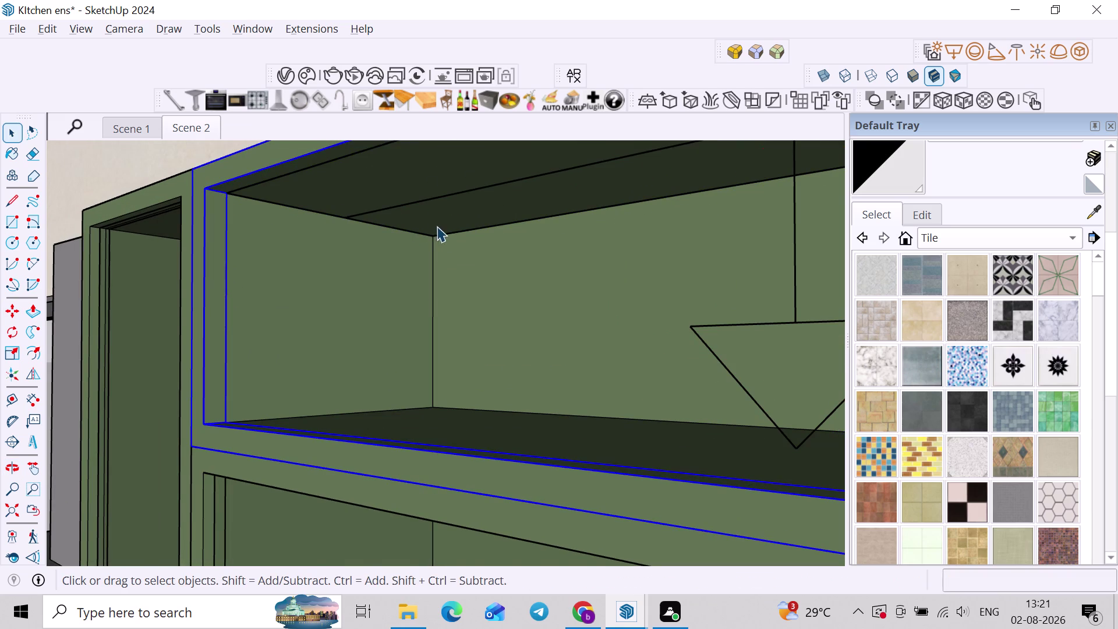
click(404, 209)
click(410, 204)
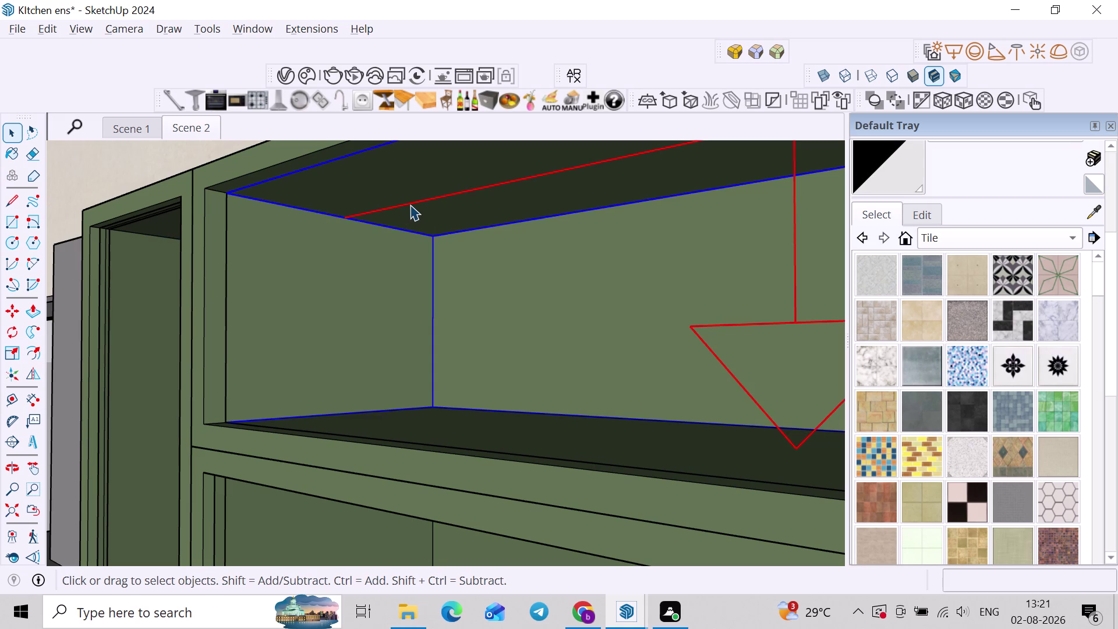
key(m)
click(434, 244)
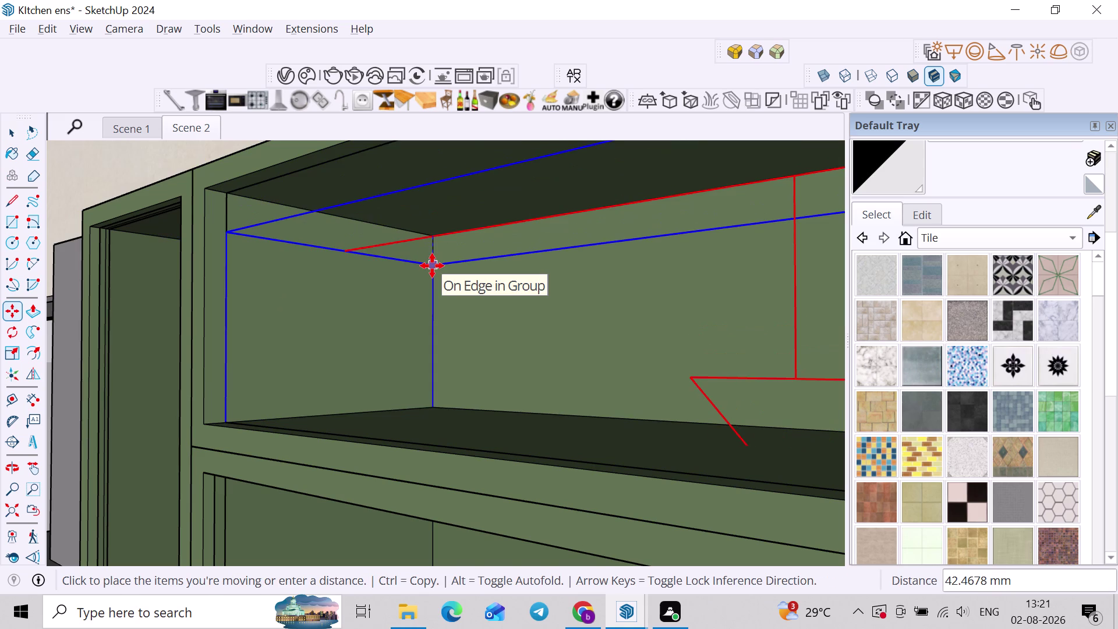
key(1)
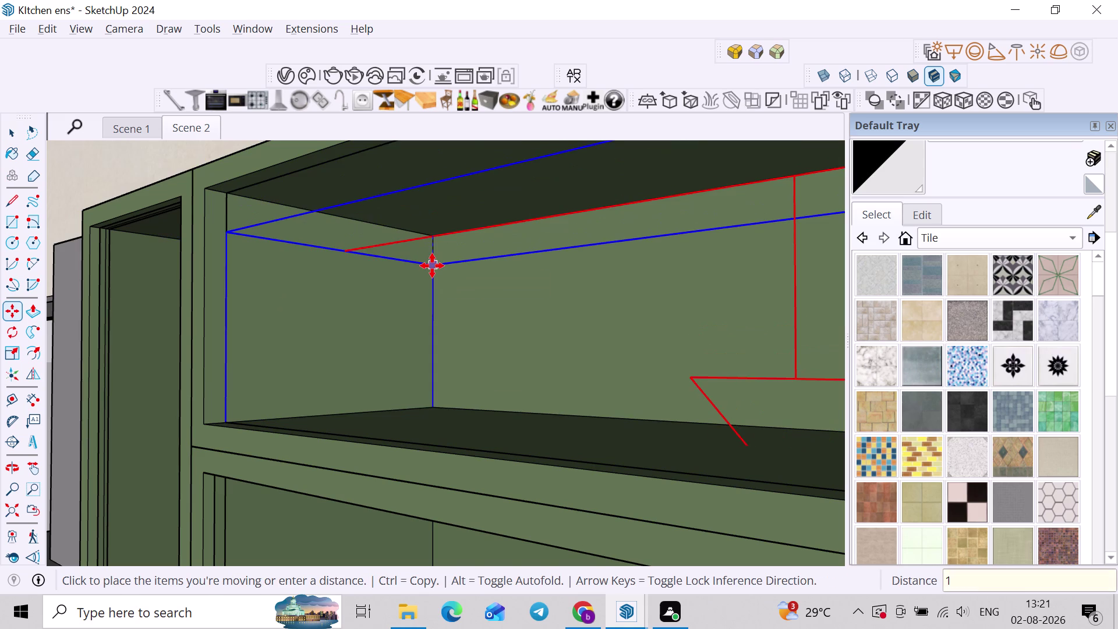
key(BackSpace)
key(period)
key(5)
key(shift+quotedbl)
key(Return)
scroll(down, 3)
key(space)
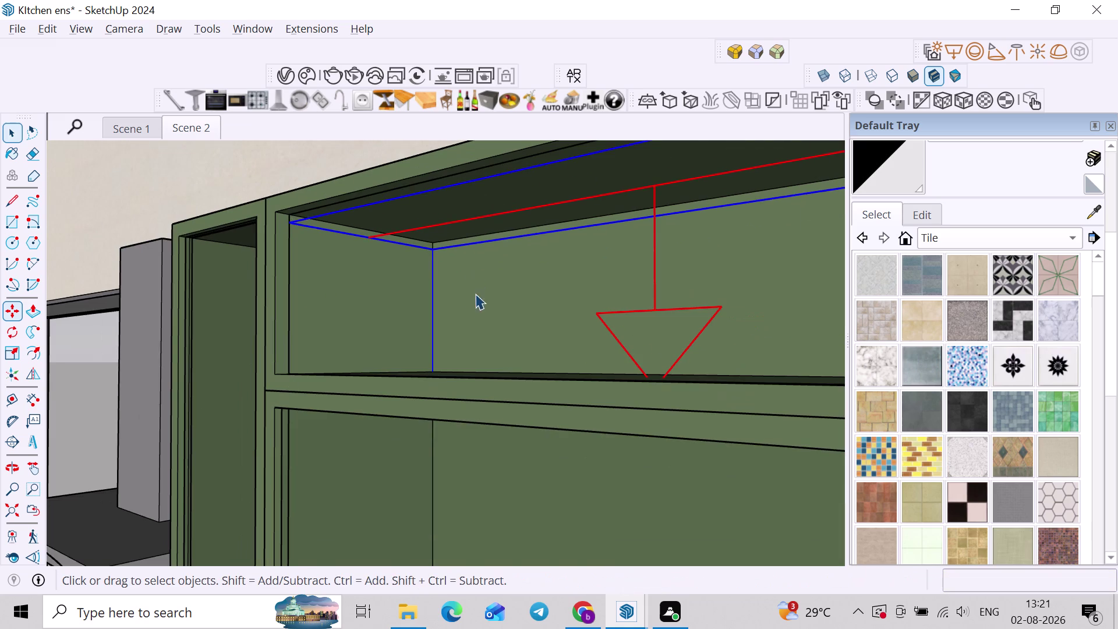
scroll(down, 3)
scroll(down, 3)
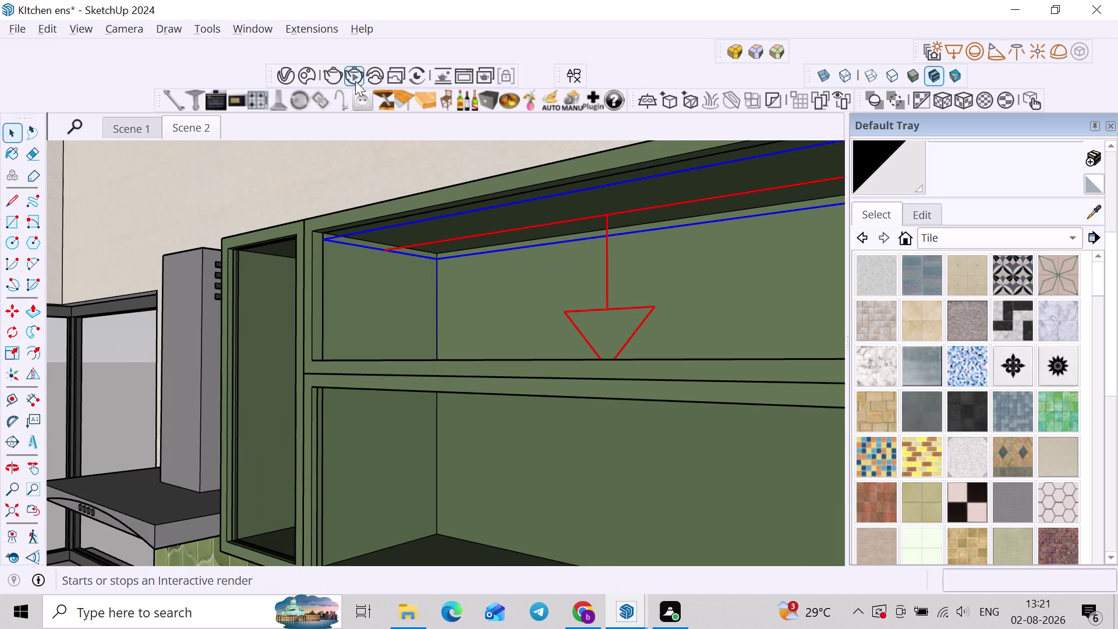
Render the relocated shelf light with V-Ray and open the Asset Editor's light settings.
click(355, 81)
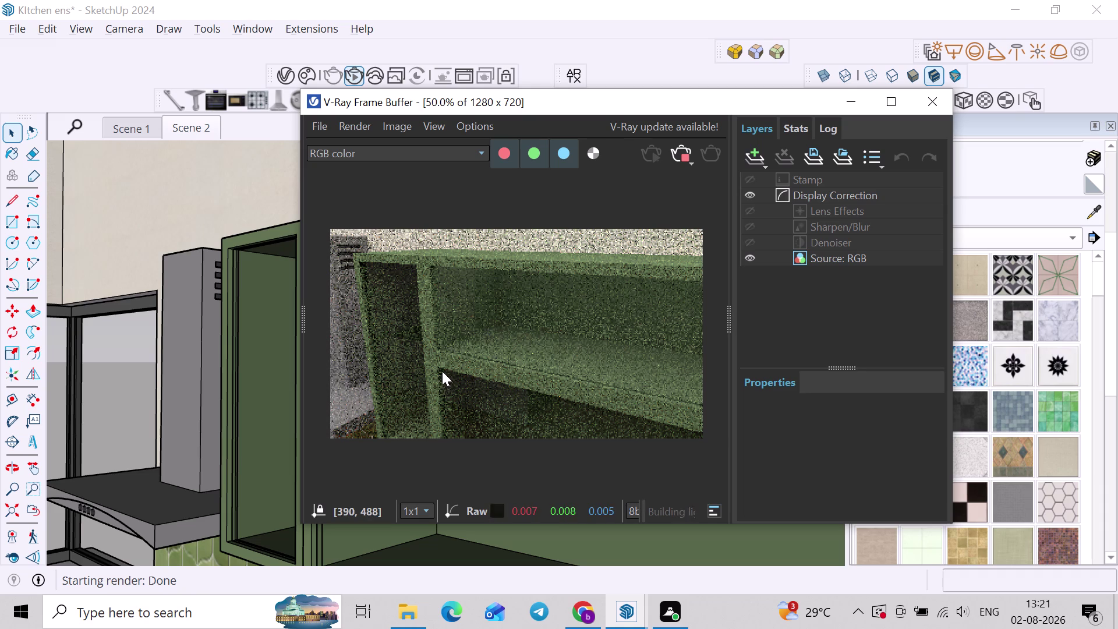
click(285, 80)
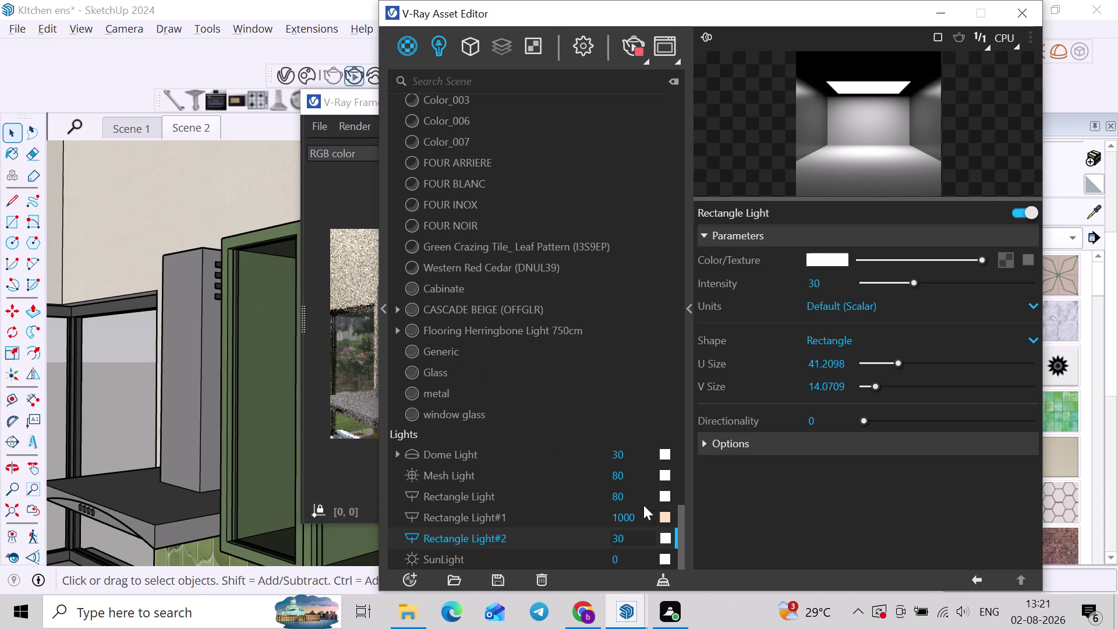